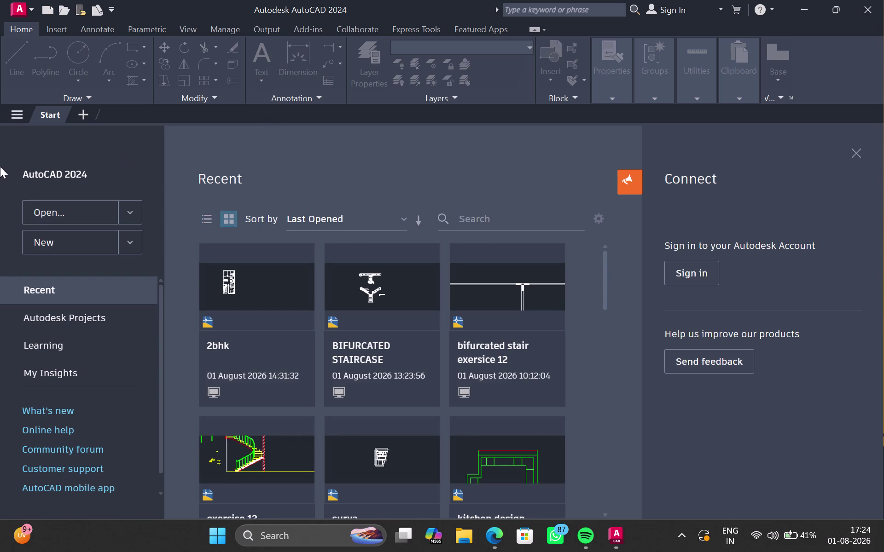
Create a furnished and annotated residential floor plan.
Create a new blank drawing, Drawing1, from the Start tab.
click(56, 115)
click(81, 112)
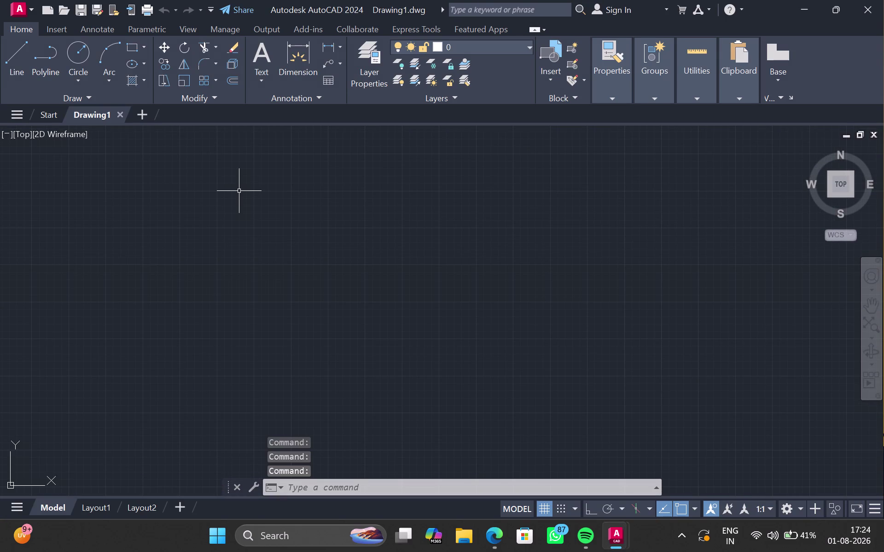
Set units (UN) to Engineering length, 0'-0.00" precision and Inches insertion scale.
text(un)
key(Return)
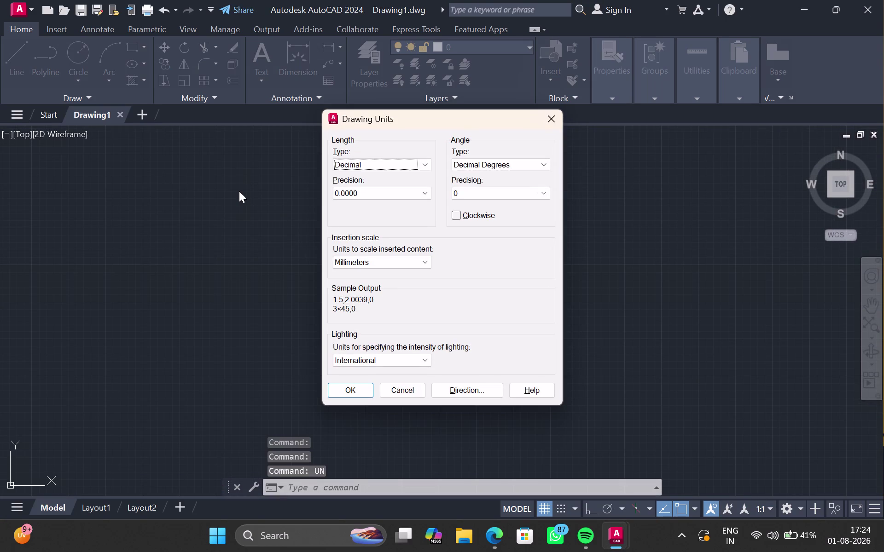
click(379, 169)
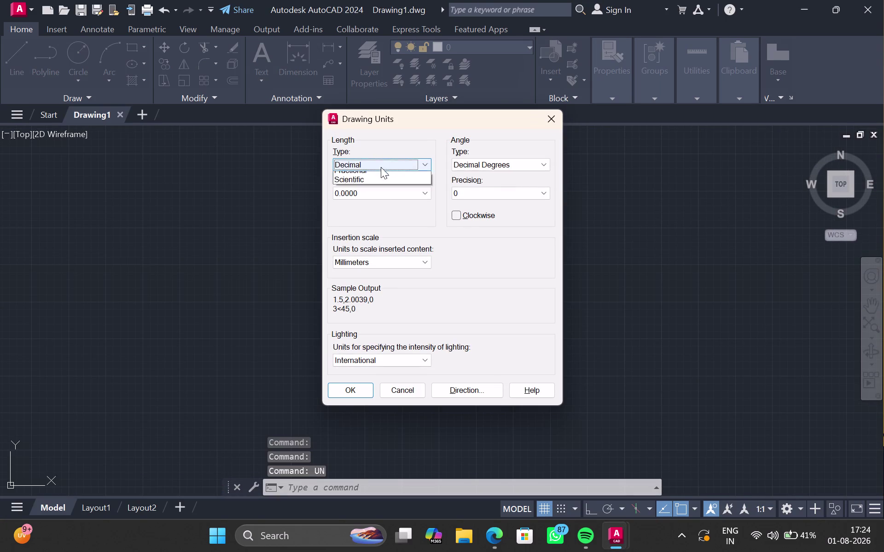
click(361, 194)
click(375, 192)
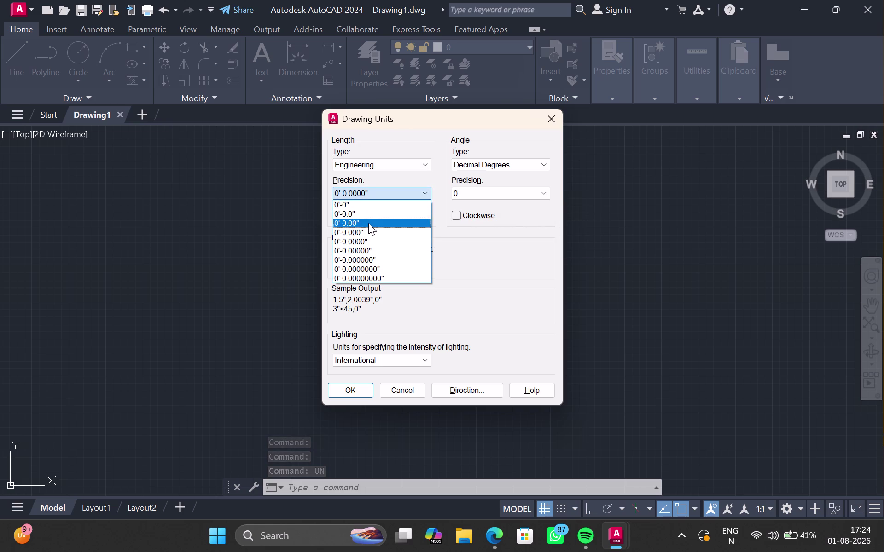
click(368, 223)
click(387, 259)
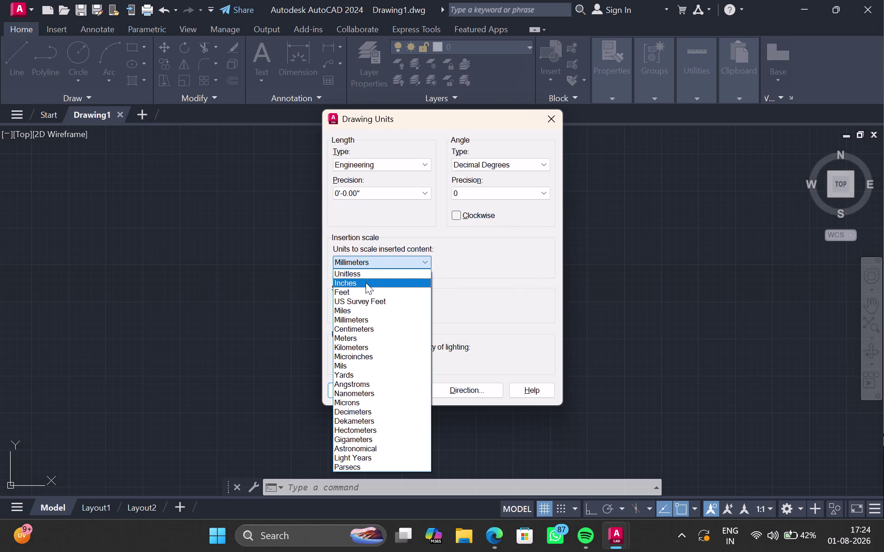
click(357, 284)
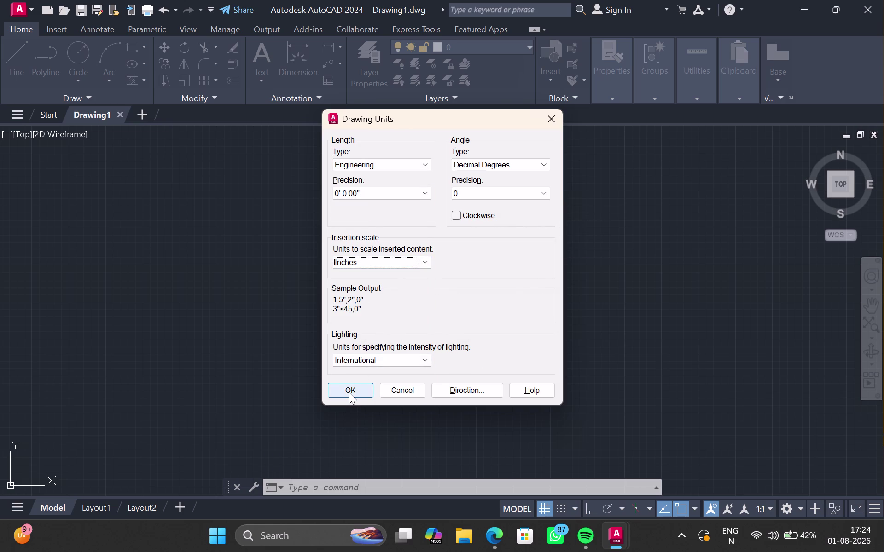
click(349, 393)
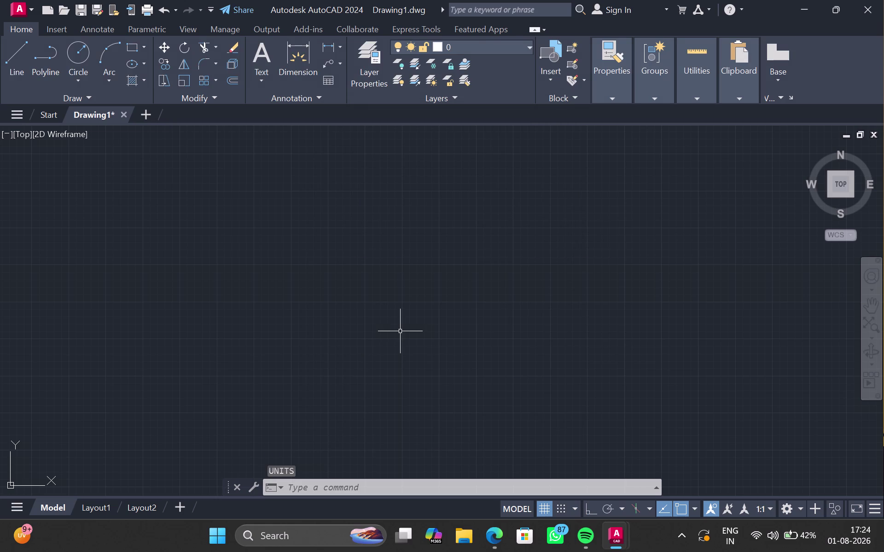
Give the ISO-25 style Engineering primary units with 0'-0.00" precision.
key(d)
key(Return)
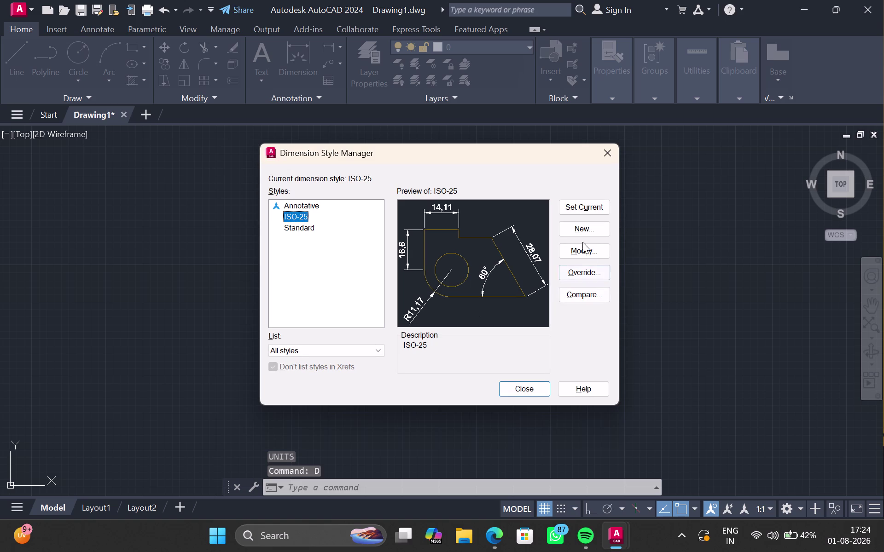
click(579, 253)
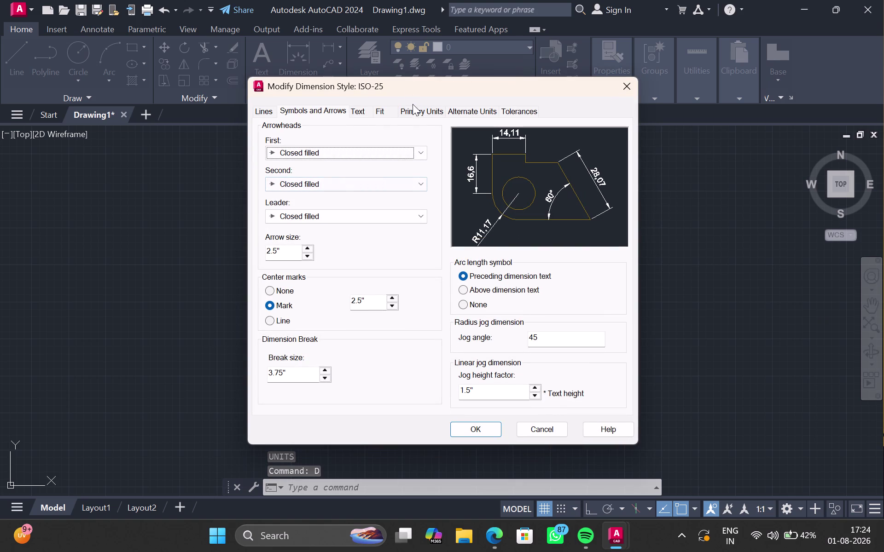
click(414, 109)
click(399, 138)
click(383, 168)
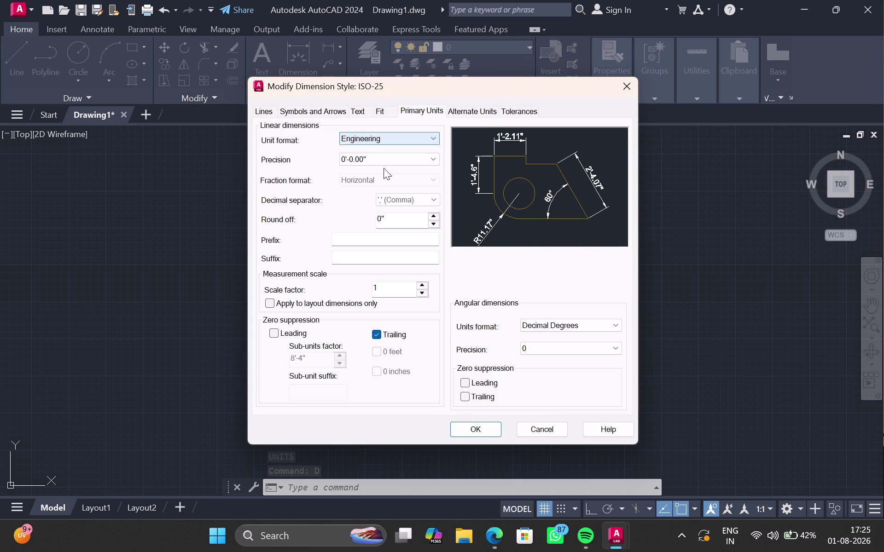
click(385, 155)
click(377, 186)
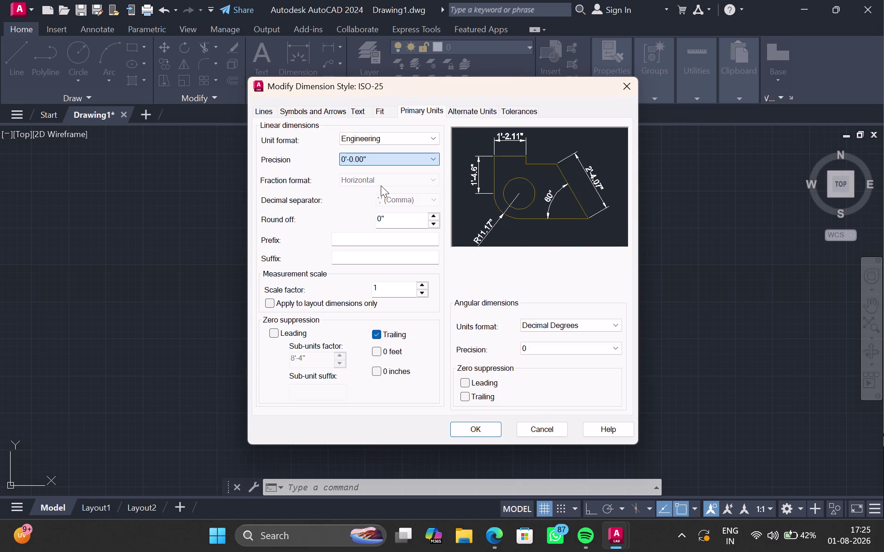
click(470, 429)
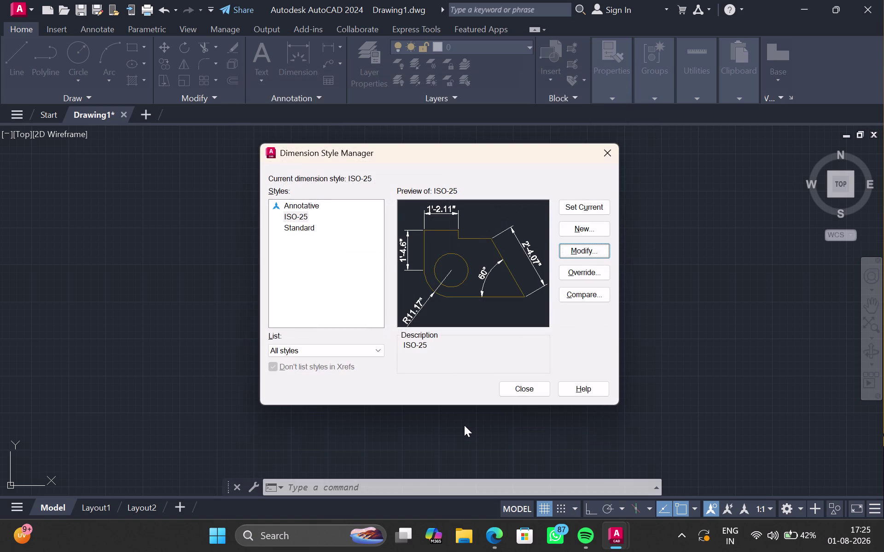
Discard the new copied style and close the Dimension Style Manager.
key(u)
key(n)
key(Return)
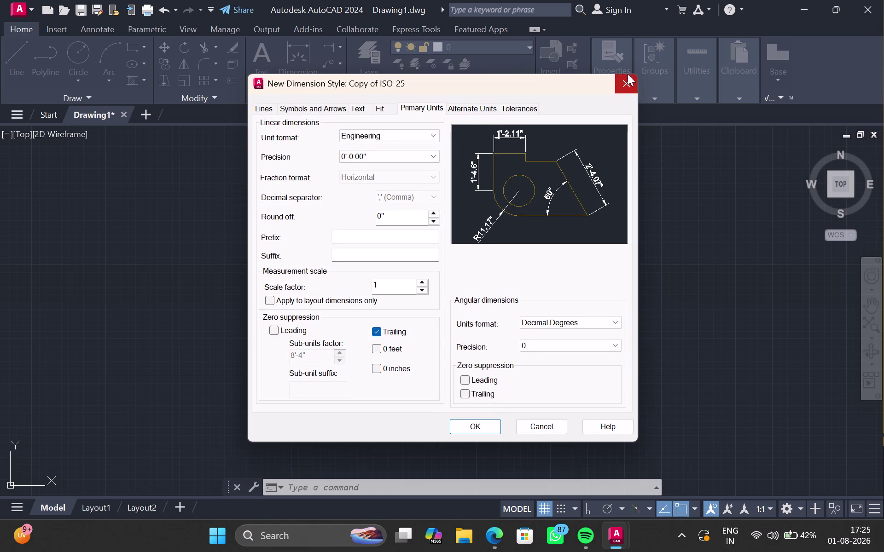
click(626, 82)
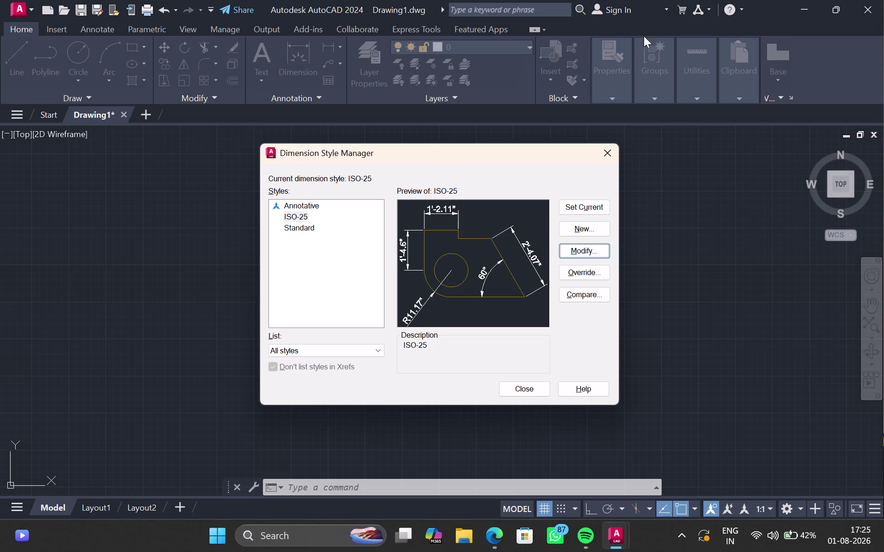
click(604, 156)
scroll(down, 3)
middle_drag(294, 275, 259, 217)
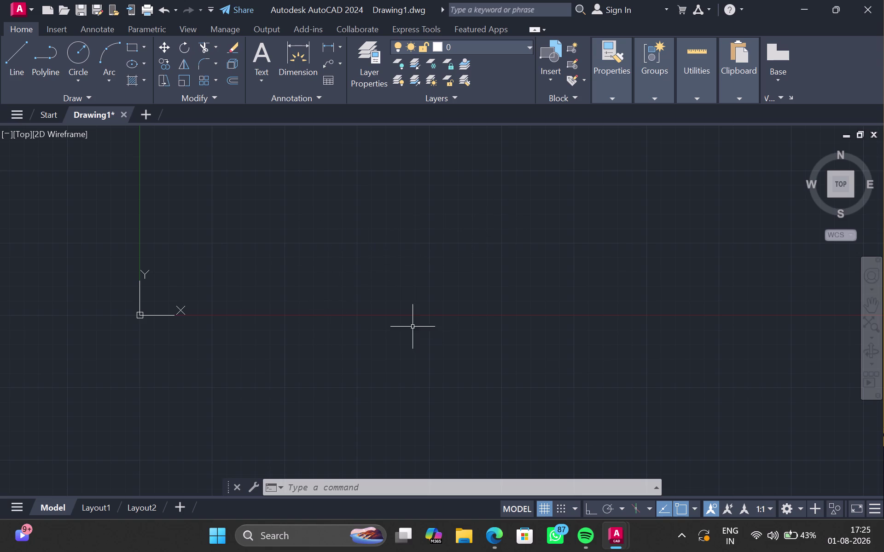
Start a vertical construction line through 0,0, then cancel it.
key(x)
key(l)
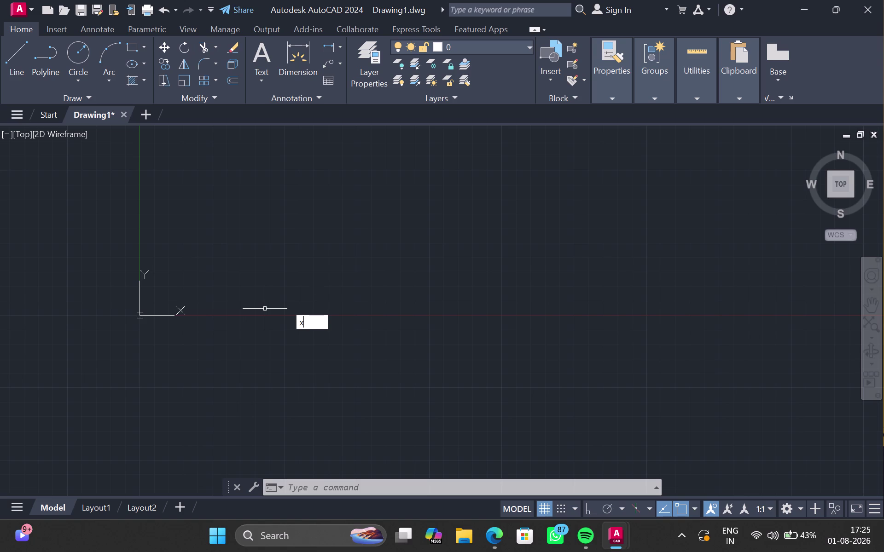
key(Return)
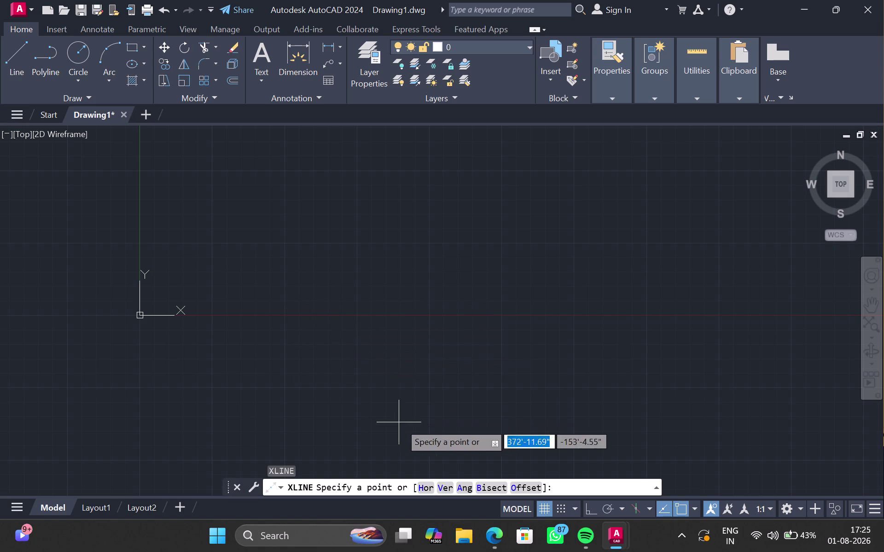
click(443, 487)
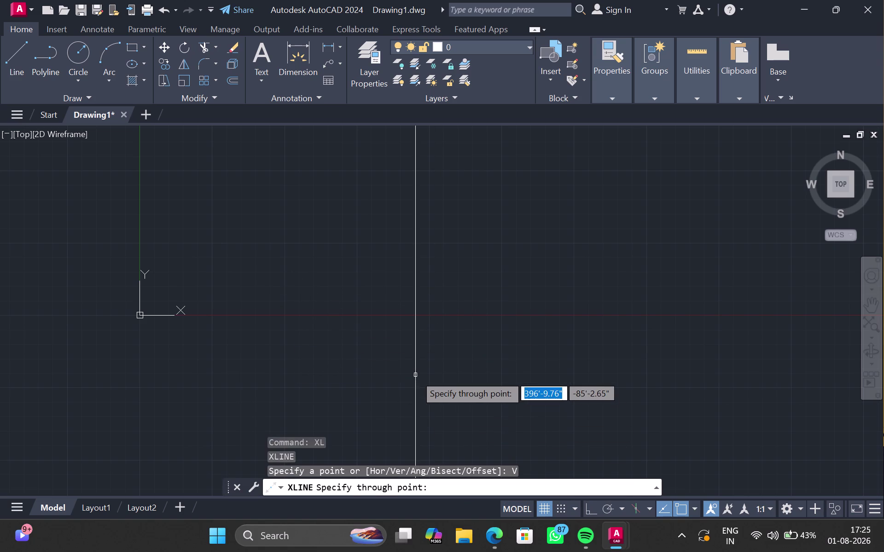
key(0)
key(comma)
key(0)
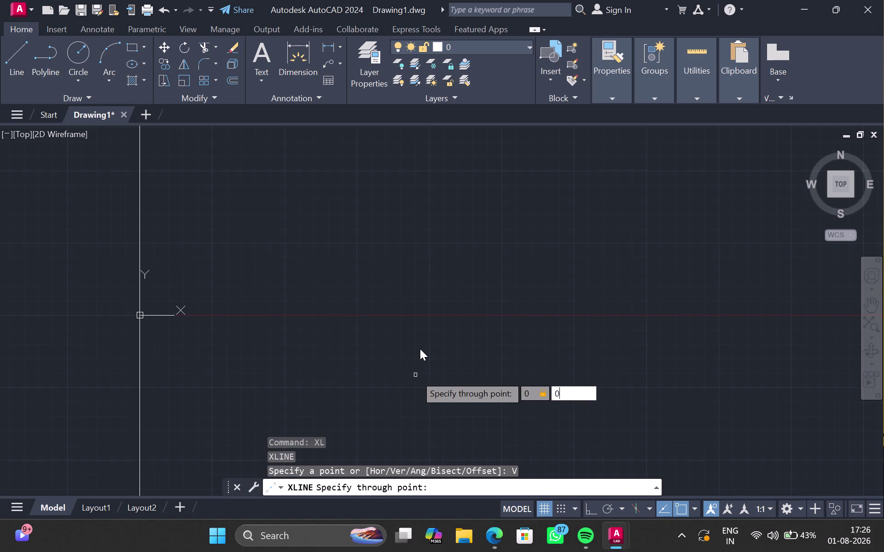
key(Escape)
Place a horizontal construction line through the origin (0,0).
text(x)
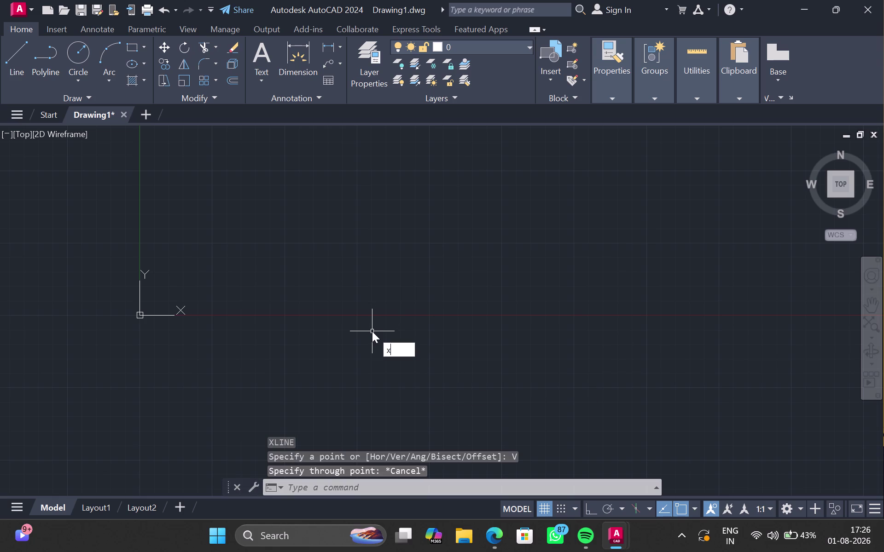
text(l)
key(Return)
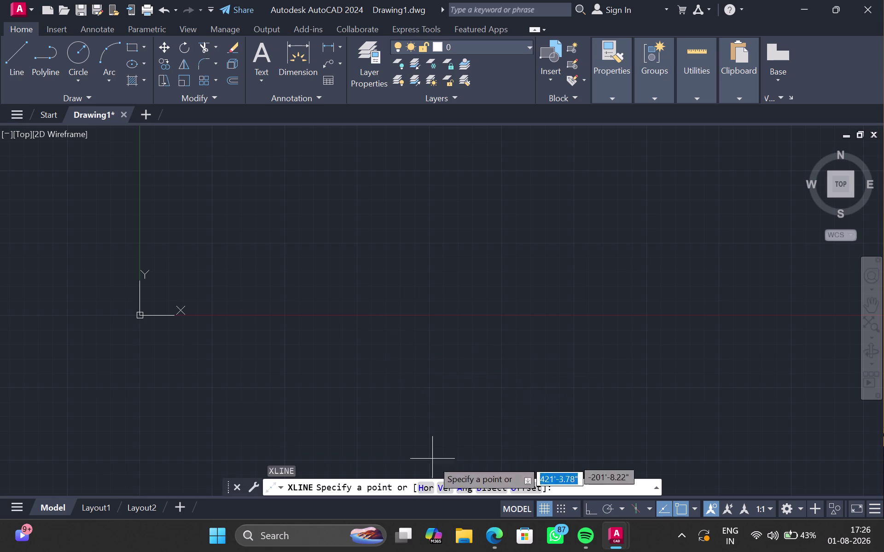
click(429, 485)
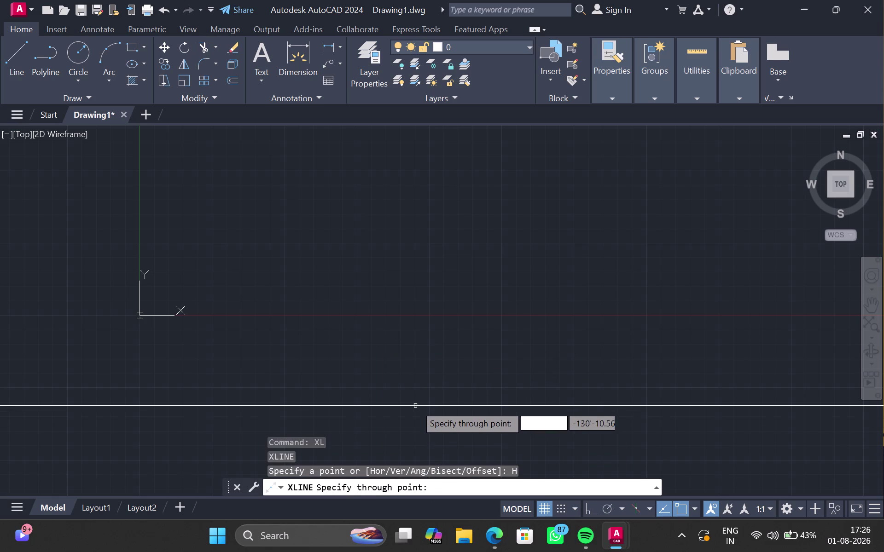
text(00,0)
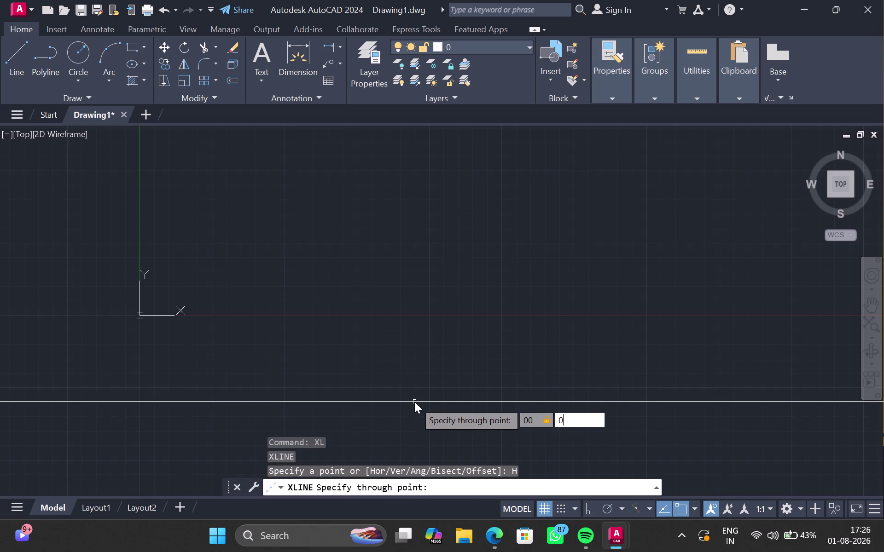
key(BackSpace)
key(BackSpace)
key(BackSpace)
key(BackSpace)
key(BackSpace)
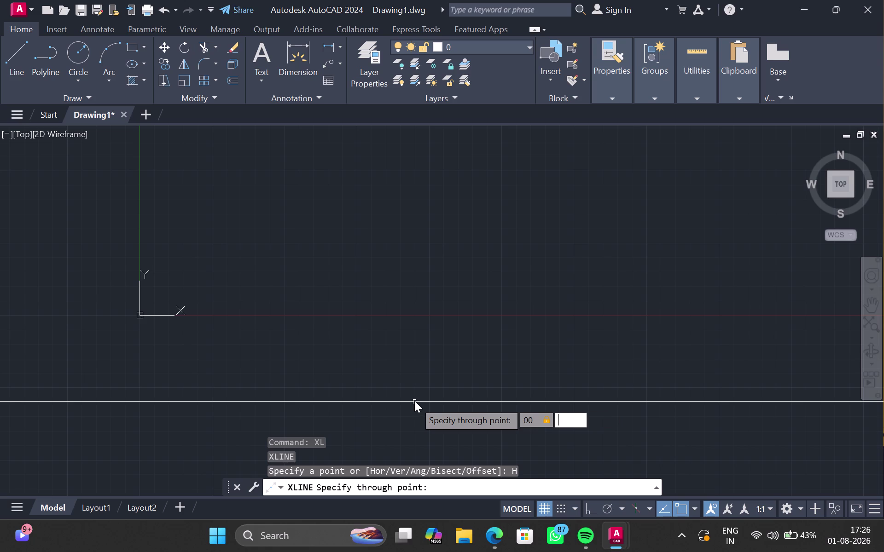
key(0)
key(Return)
key(Escape)
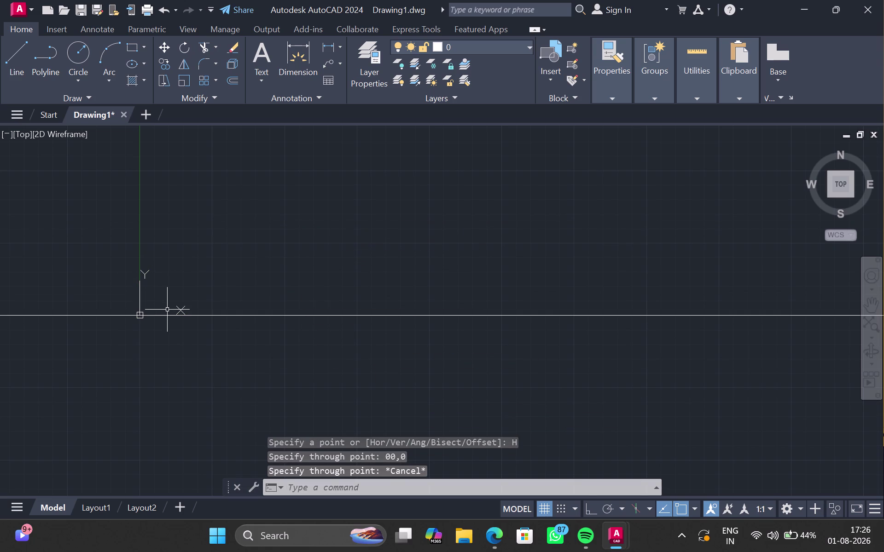
Place a vertical construction line through the origin and select it.
key(x)
key(l)
key(Return)
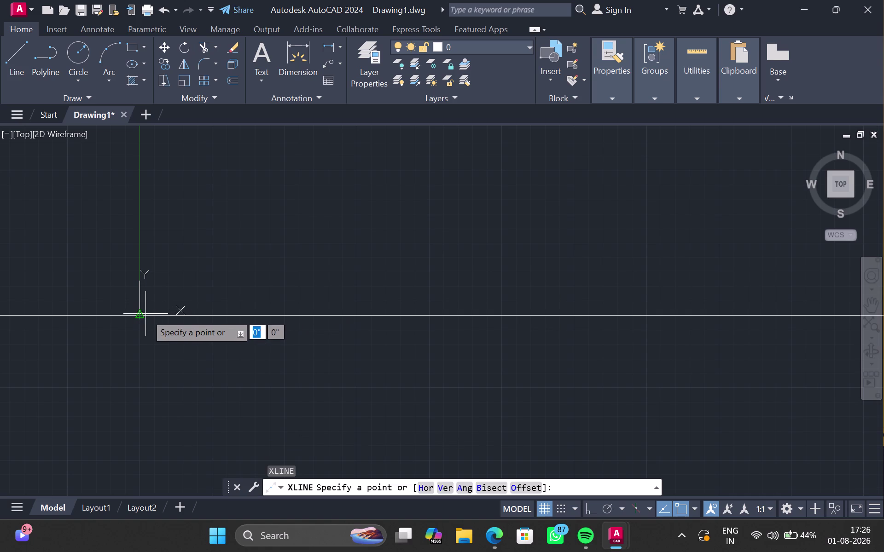
click(446, 486)
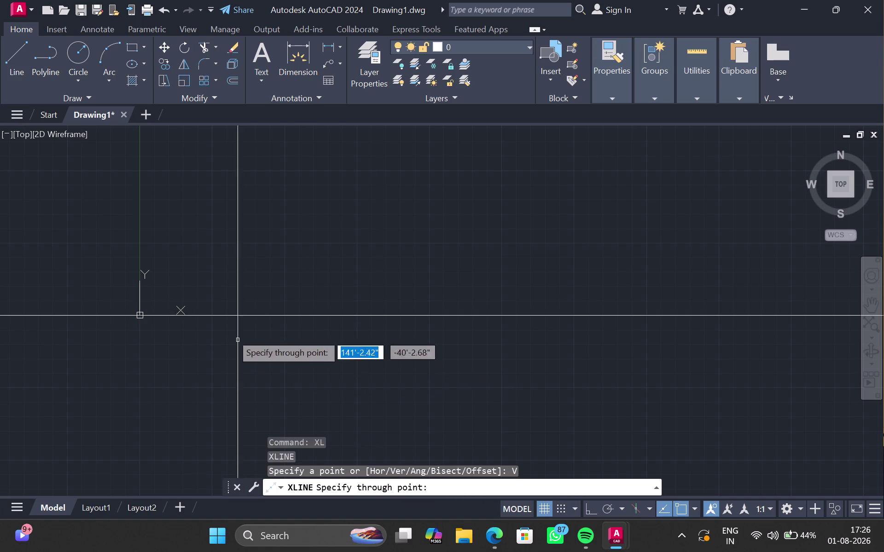
scroll(up, 3)
middle_drag(155, 282, 154, 291)
click(115, 376)
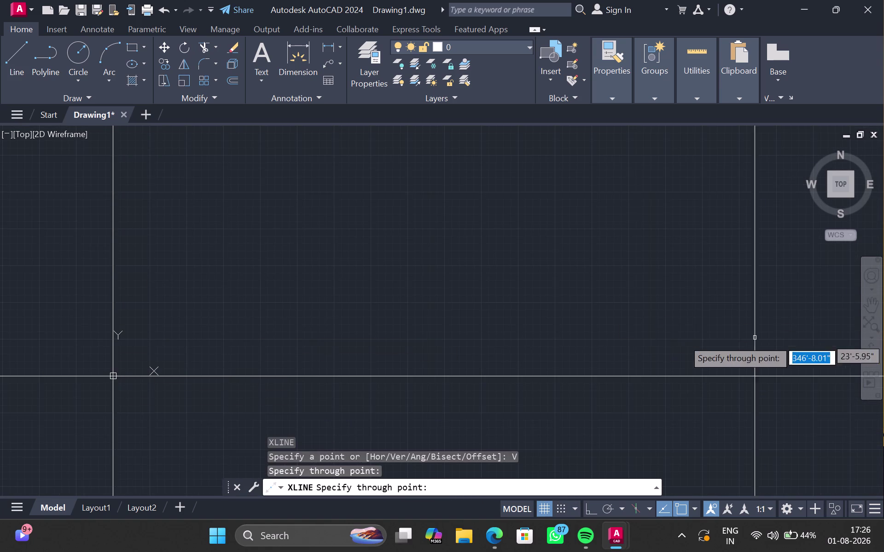
scroll(down, 3)
middle_drag(783, 353, 586, 331)
key(Escape)
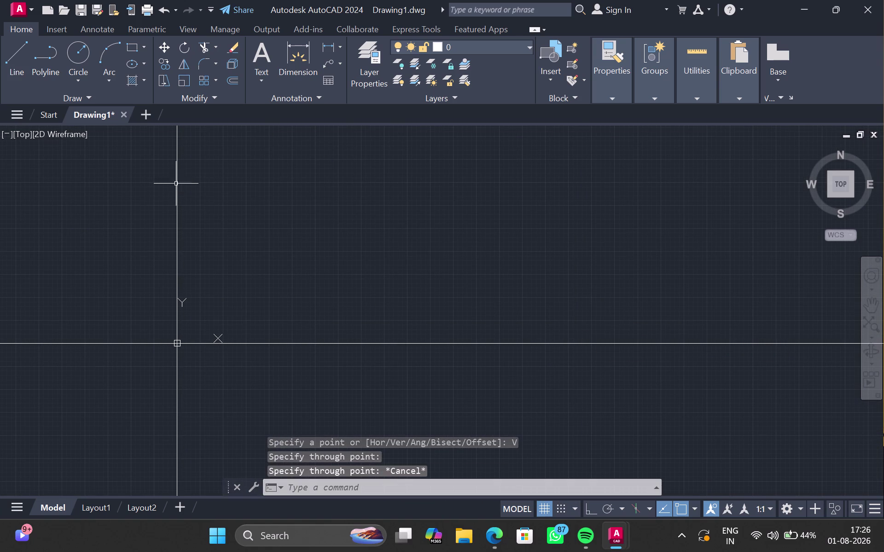
click(176, 191)
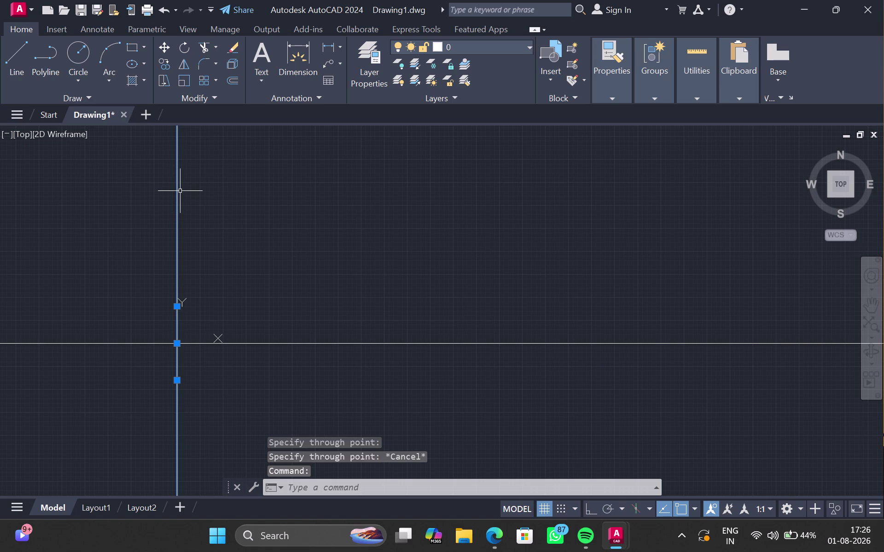
Offset the vertical construction line 58'-9" to the right.
key(o)
key(Return)
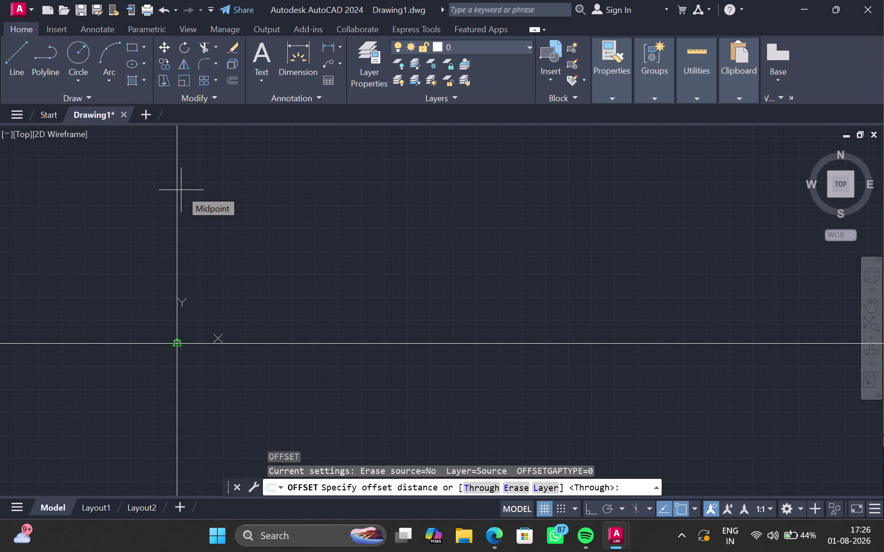
text(58')
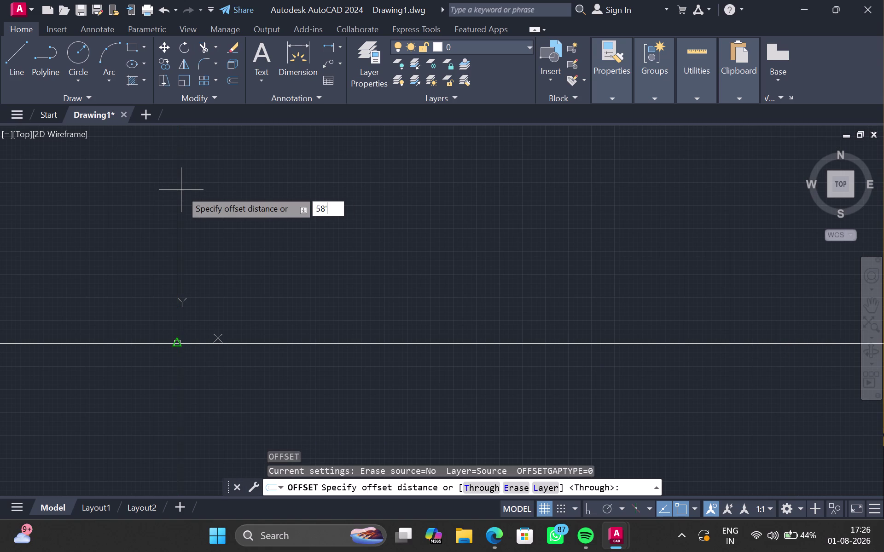
text(9)
text(")
key(Return)
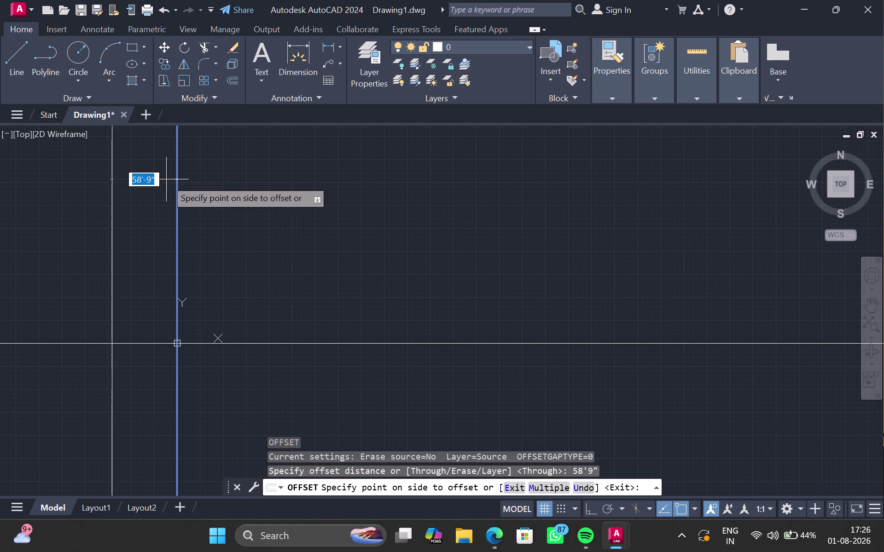
click(704, 280)
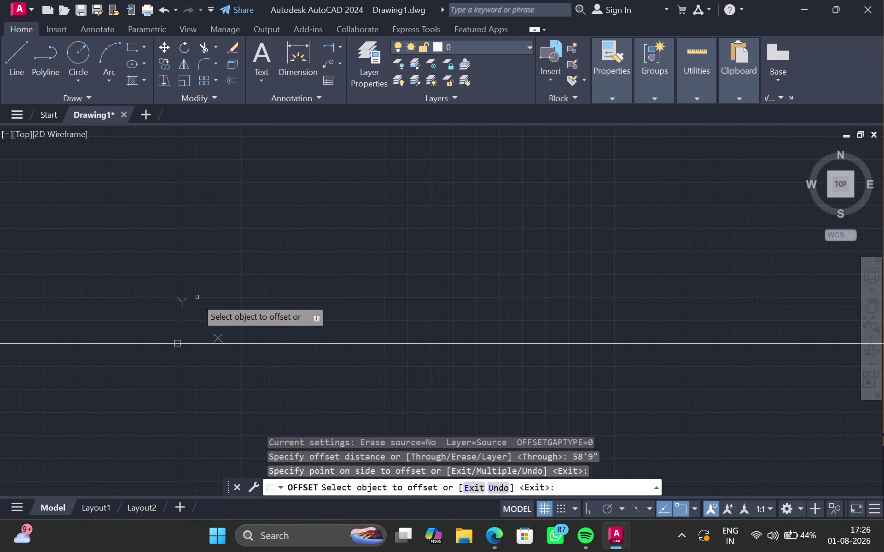
Bring both vertical lines into view, finish offsetting, and begin a linear dimension.
scroll(up, 3)
middle_drag(203, 350, 237, 272)
scroll(up, 3)
scroll(up, 3)
middle_drag(264, 318, 264, 313)
middle_click(261, 311)
scroll(up, 3)
middle_drag(261, 316, 398, 237)
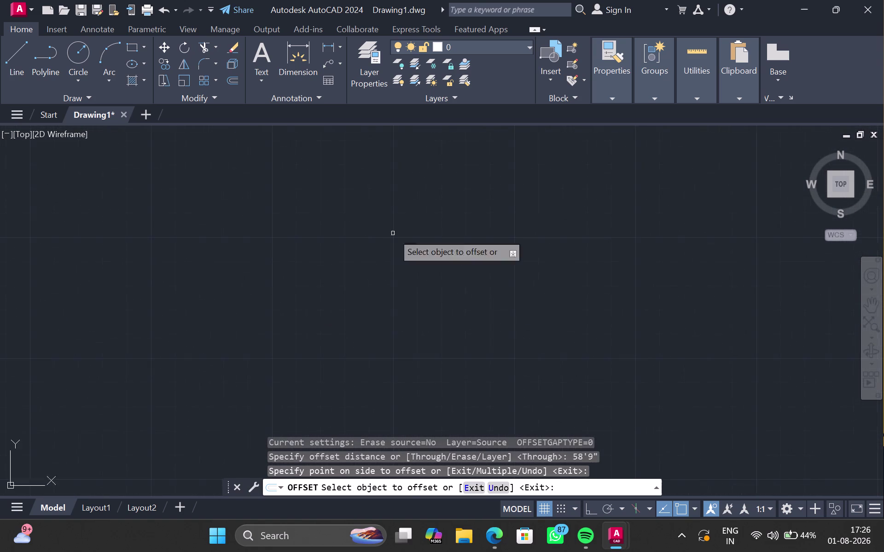
scroll(down, 3)
middle_drag(308, 309, 312, 291)
scroll(up, 3)
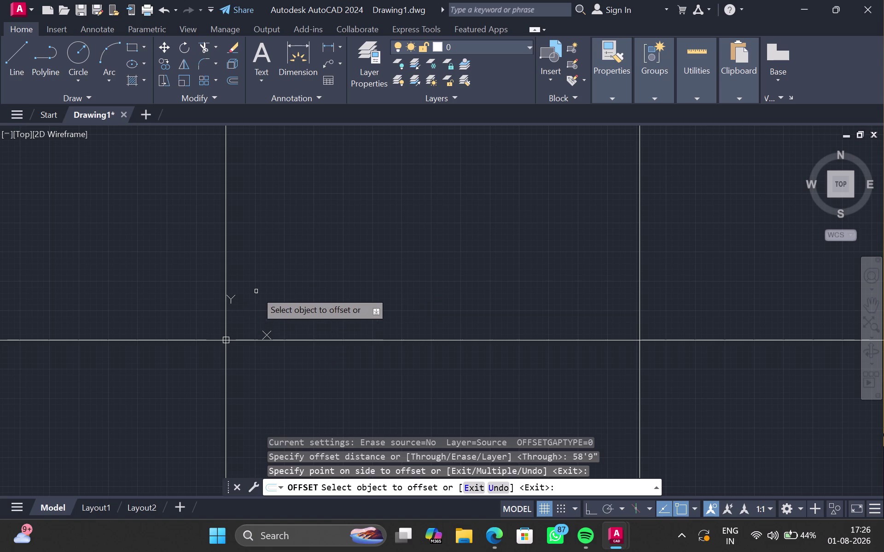
key(Escape)
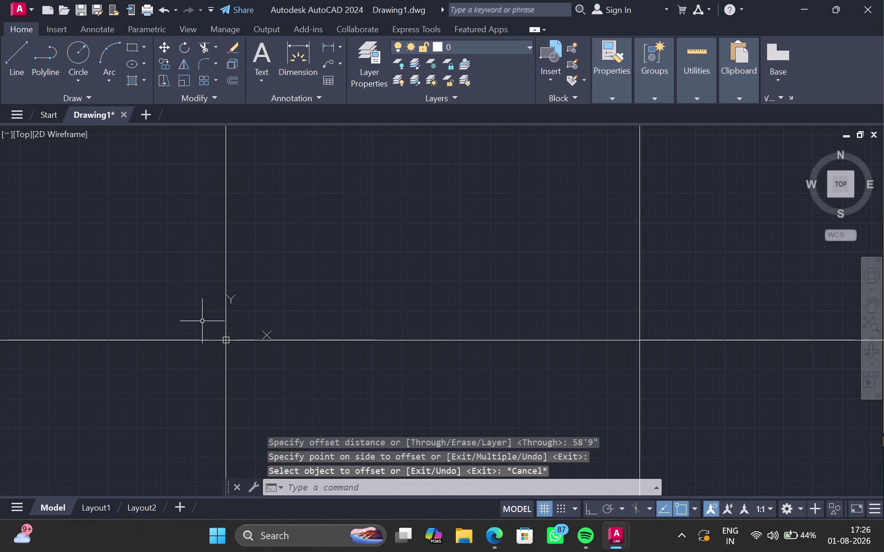
click(327, 46)
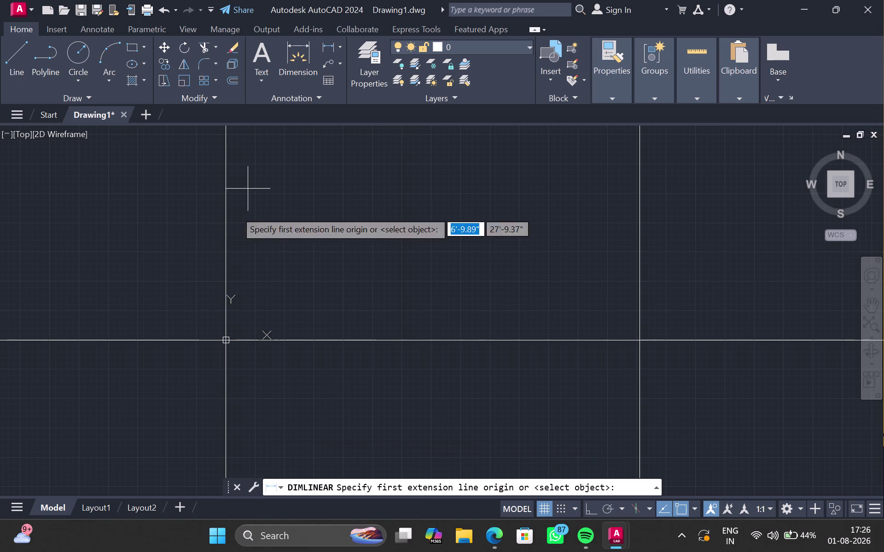
drag(224, 339, 250, 348)
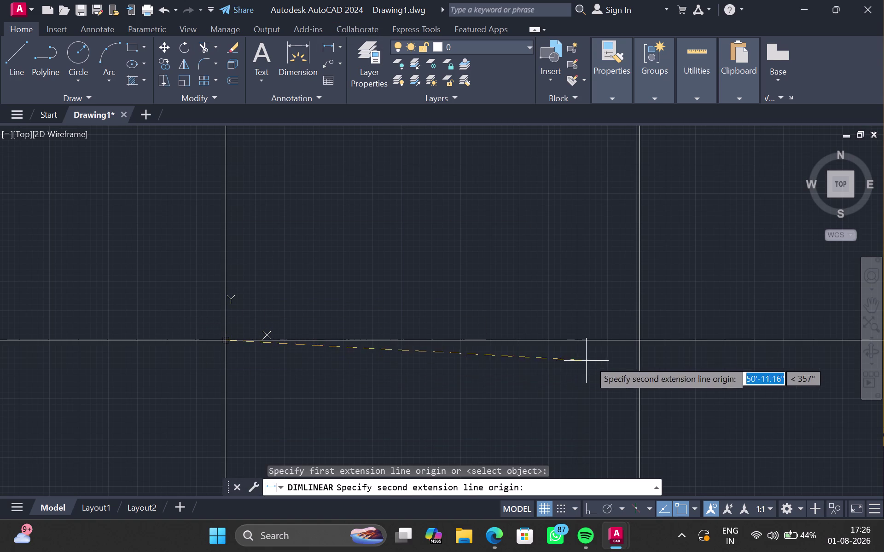
click(638, 340)
scroll(up, 3)
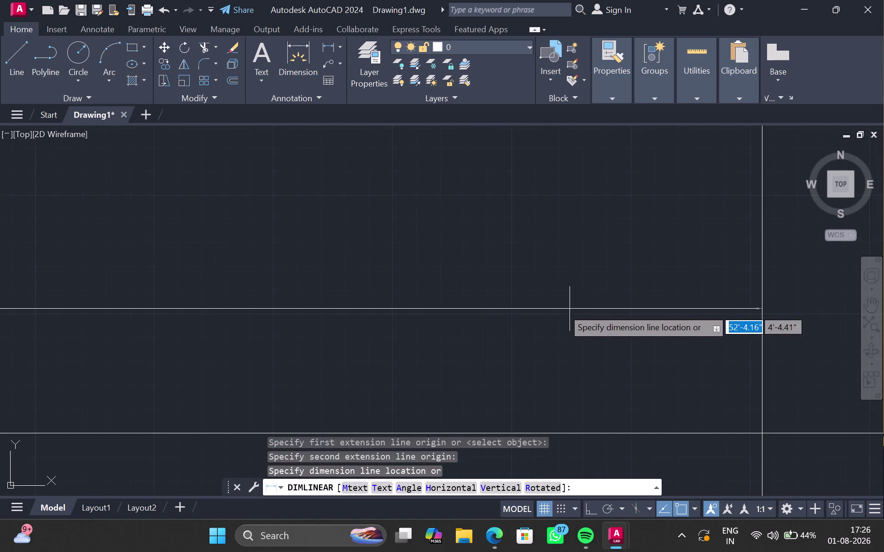
middle_drag(449, 323, 462, 325)
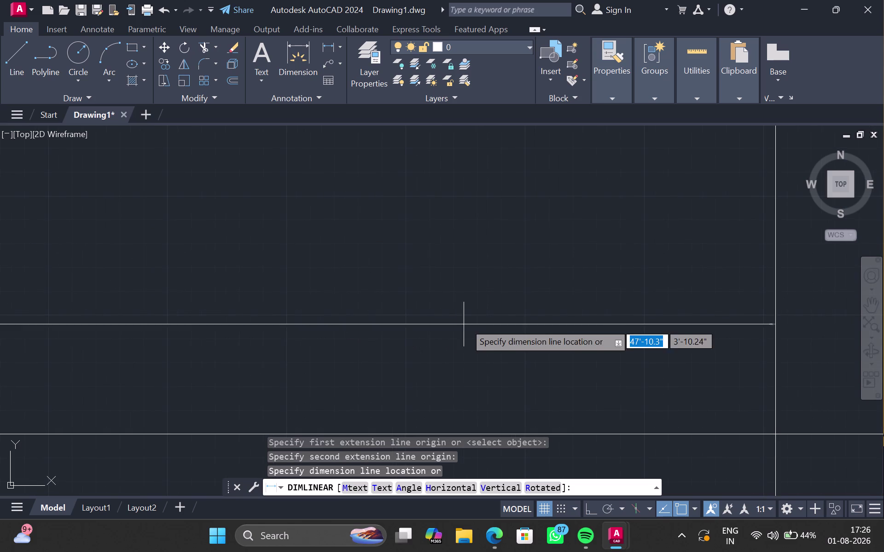
click(460, 319)
middle_drag(149, 274, 487, 341)
scroll(up, 3)
middle_drag(299, 382, 278, 279)
click(297, 287)
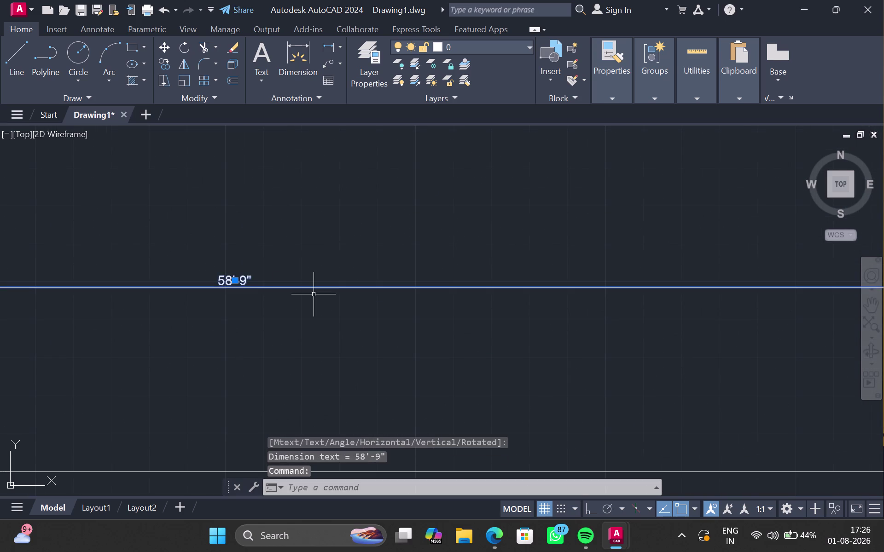
key(Delete)
scroll(up, 3)
Fence-trim the excess construction line ends to leave a three-sided outline.
scroll(down, 3)
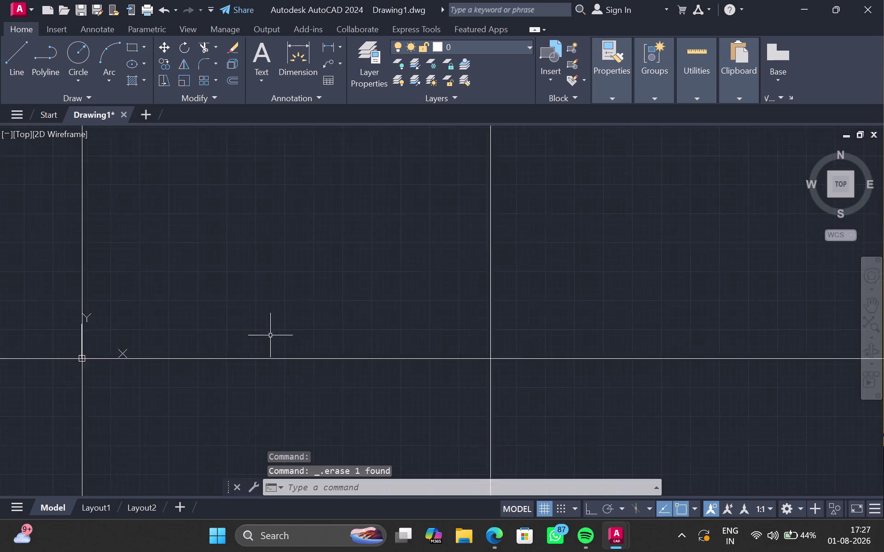
middle_drag(264, 334, 350, 345)
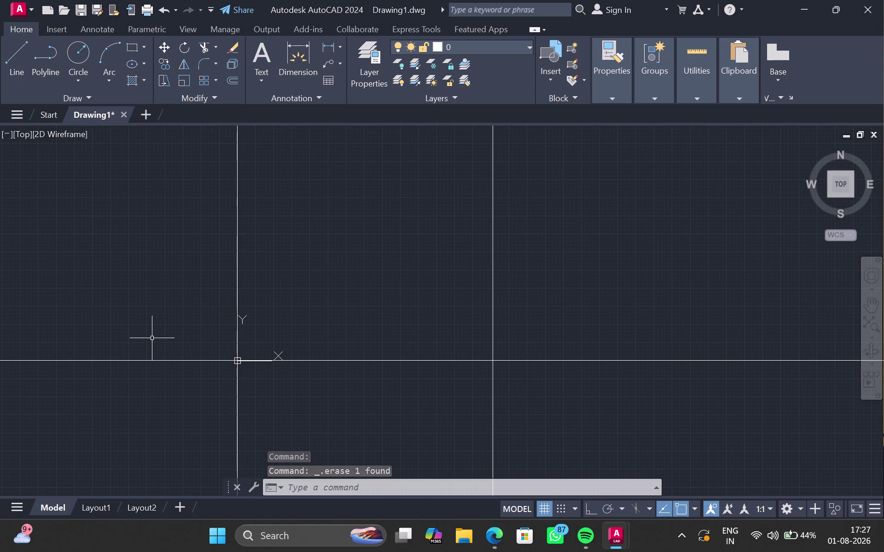
text(tr)
key(BackSpace)
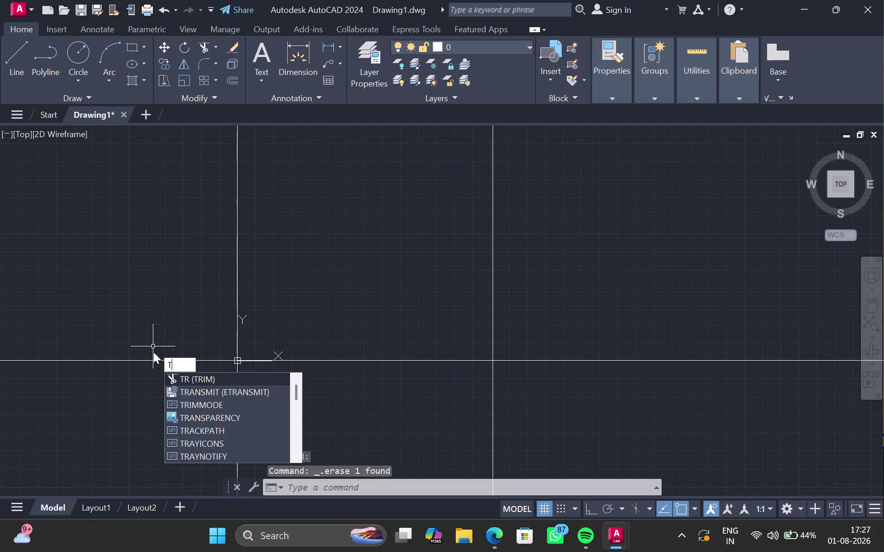
click(195, 390)
drag(185, 336, 759, 342)
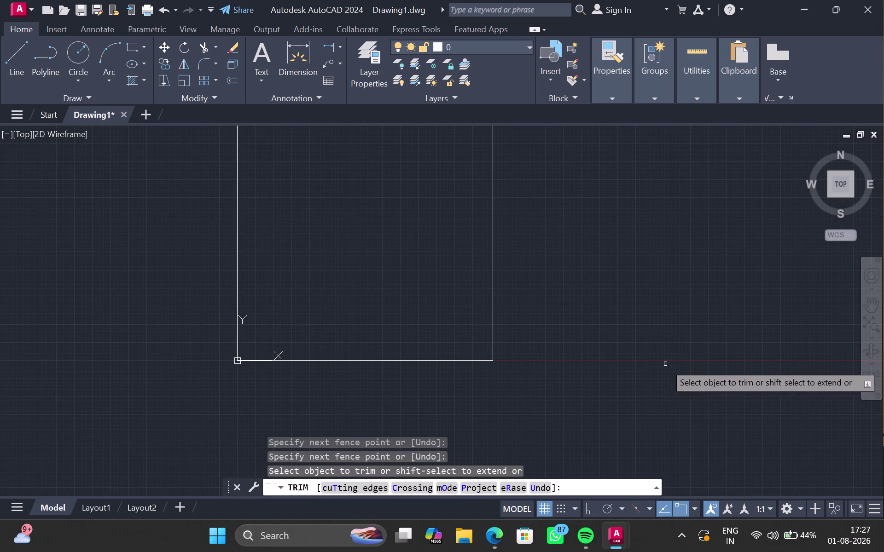
key(Escape)
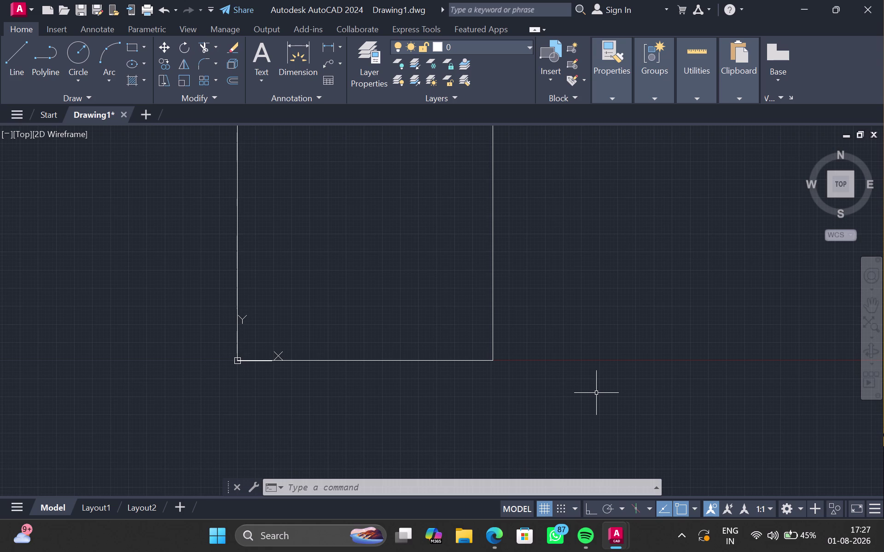
Select a line and restart the Offset command.
click(237, 282)
key(o)
key(Return)
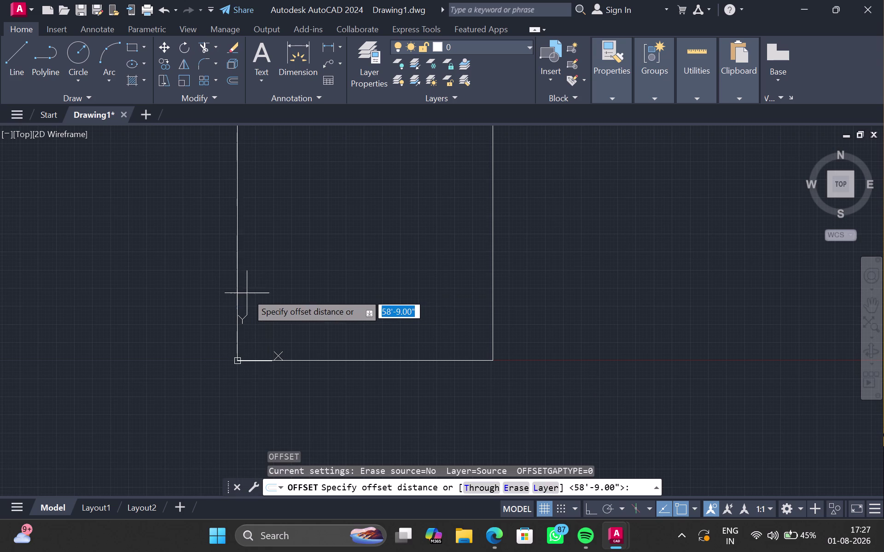
Set a 9" offset distance and double the outline's left side.
scroll(up, 3)
scroll(up, 3)
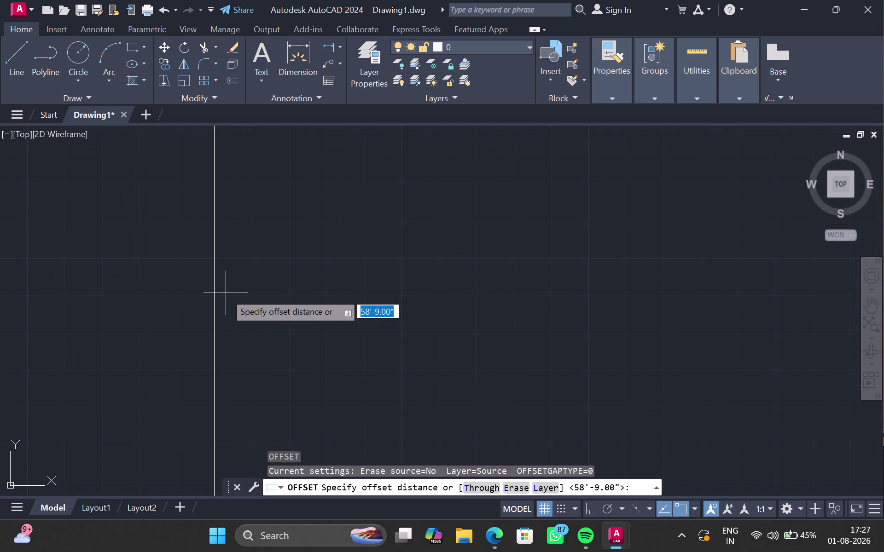
key(9)
key(shift+quotedbl)
key(Return)
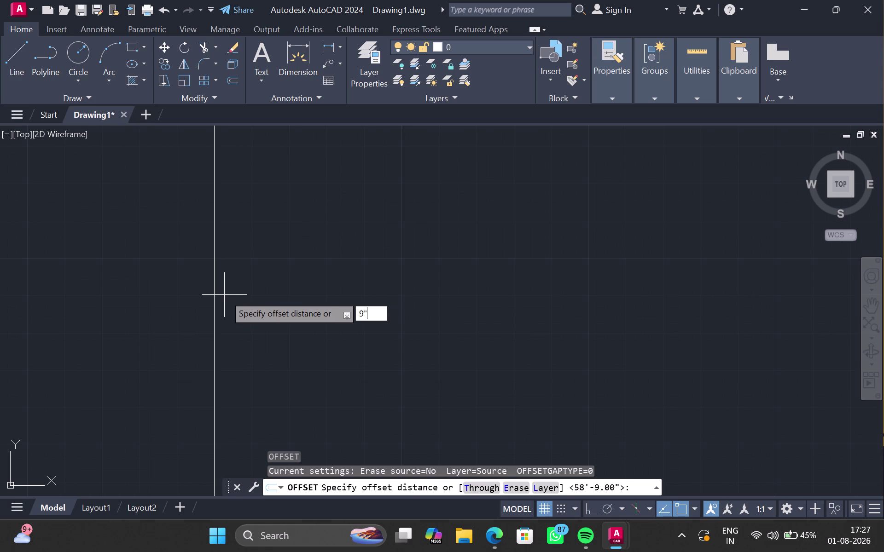
drag(252, 290, 267, 287)
Offset the outline's right side 9" inward.
scroll(down, 3)
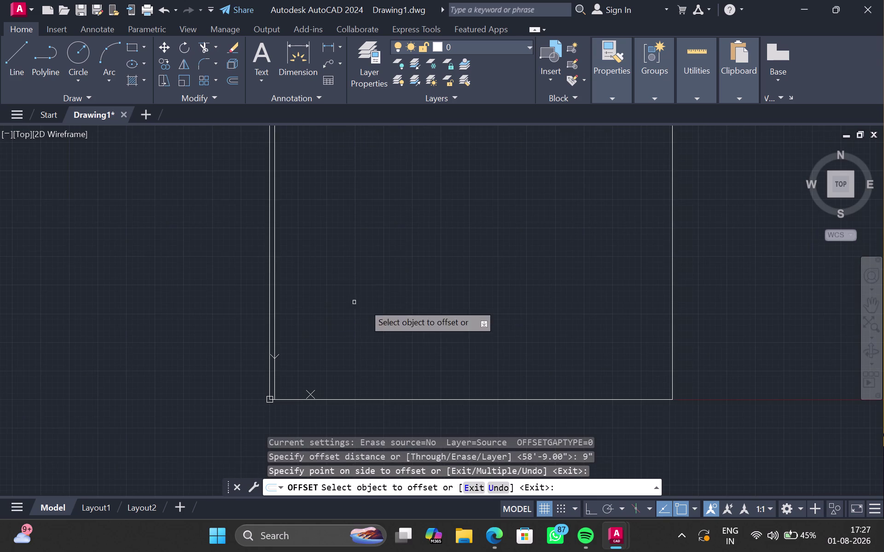
middle_drag(451, 306, 431, 306)
middle_drag(414, 306, 346, 296)
middle_drag(341, 296, 329, 284)
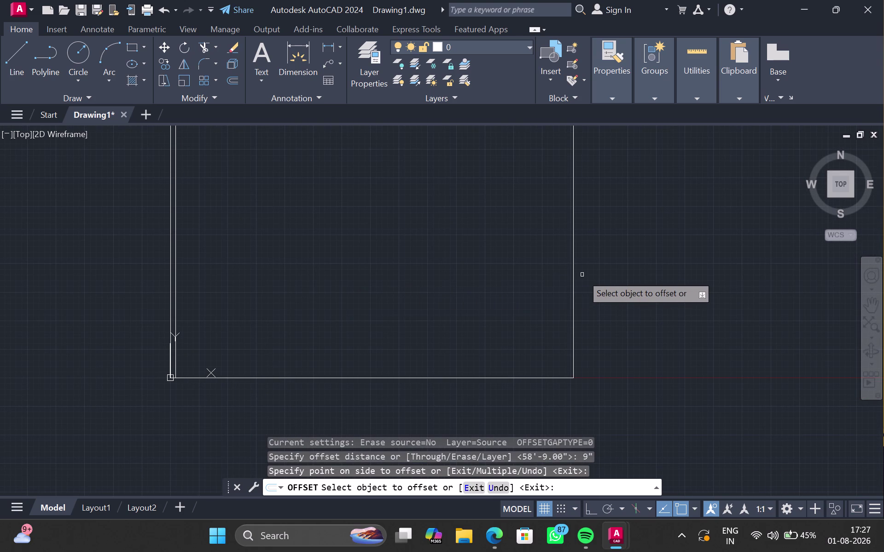
click(572, 278)
click(543, 279)
Offset the outline's bottom edge 9" inward.
scroll(down, 3)
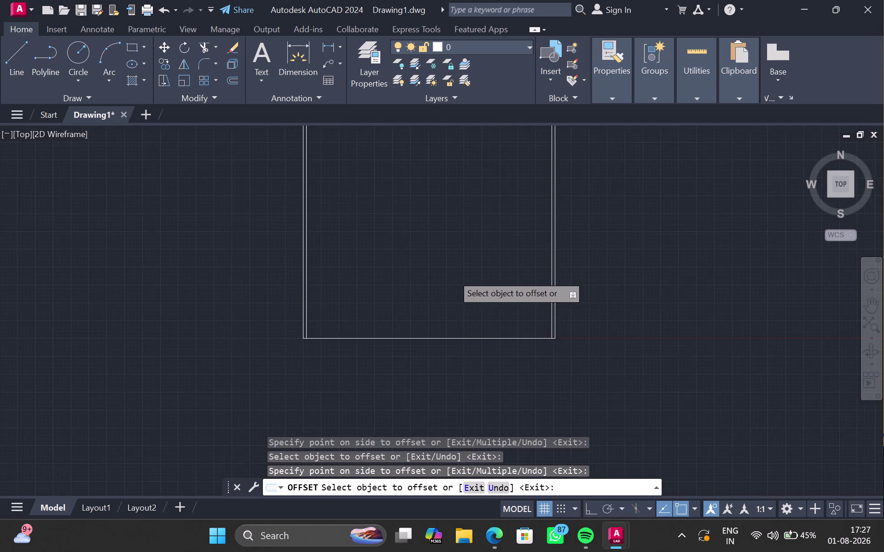
middle_drag(446, 275, 423, 352)
scroll(up, 3)
scroll(down, 3)
scroll(up, 3)
middle_drag(399, 300, 397, 293)
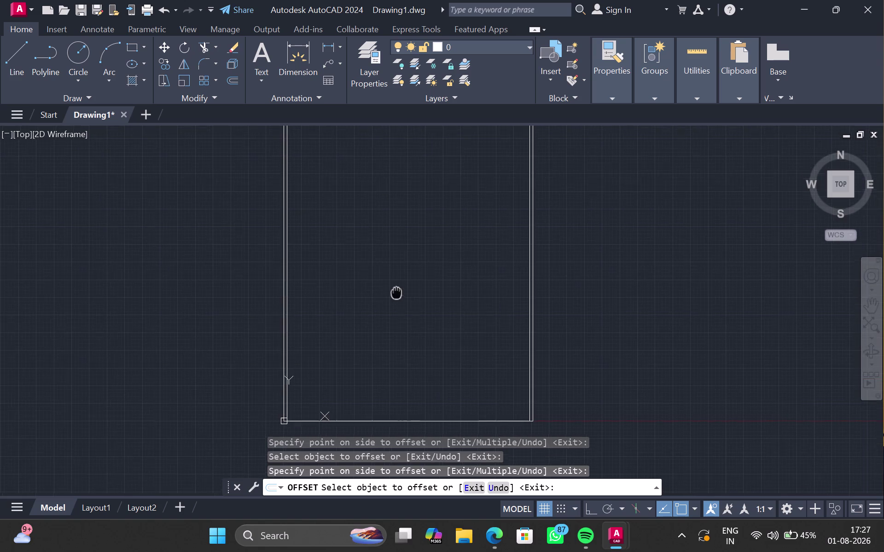
middle_drag(356, 327, 357, 281)
scroll(up, 3)
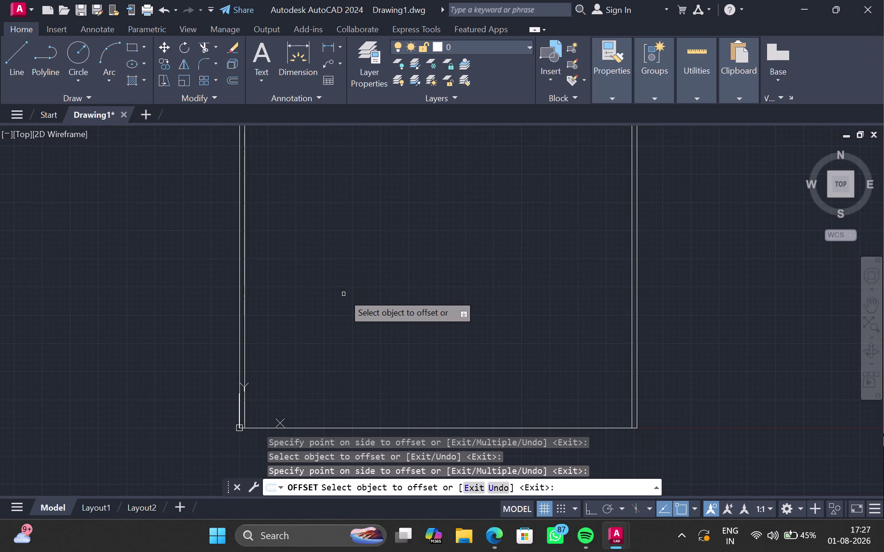
scroll(up, 3)
scroll(down, 3)
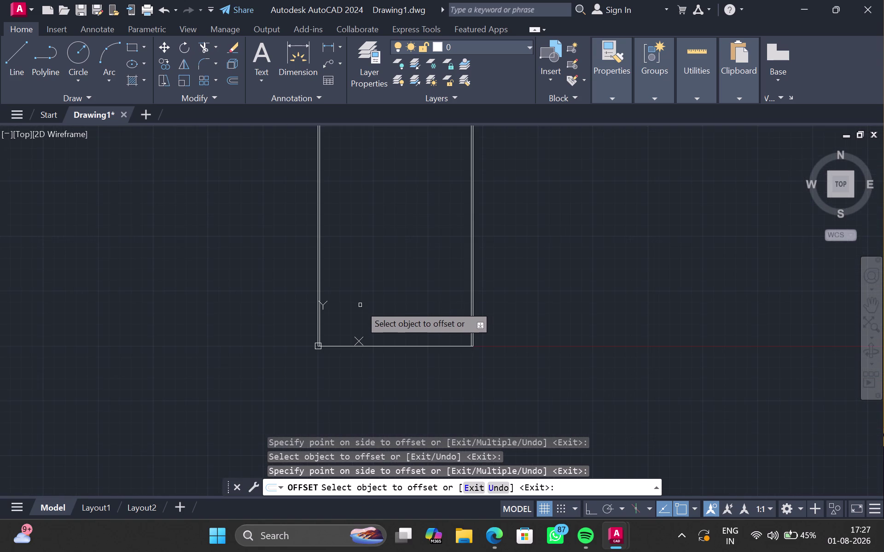
scroll(up, 3)
middle_click(360, 305)
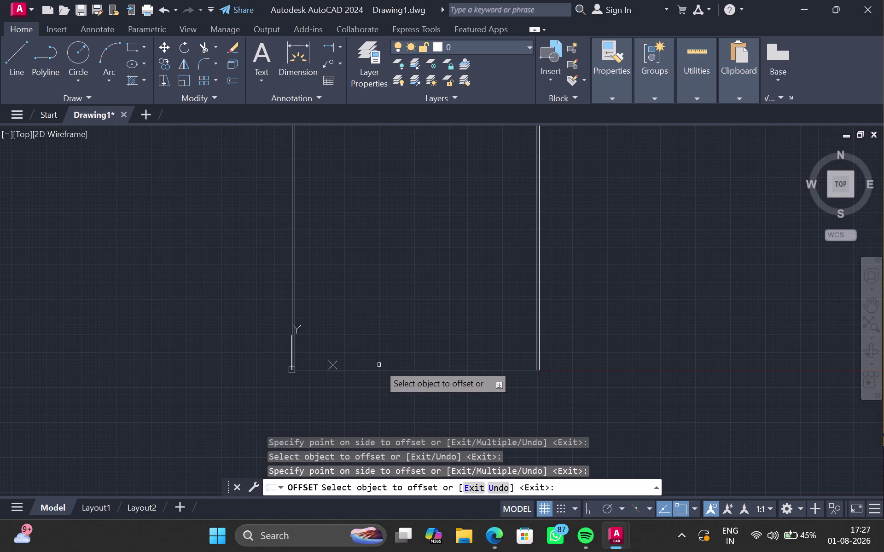
click(380, 368)
click(378, 354)
Check the doubled bottom edge and end the Offset command.
scroll(down, 3)
middle_drag(408, 326, 395, 344)
scroll(up, 3)
middle_click(393, 336)
scroll(up, 3)
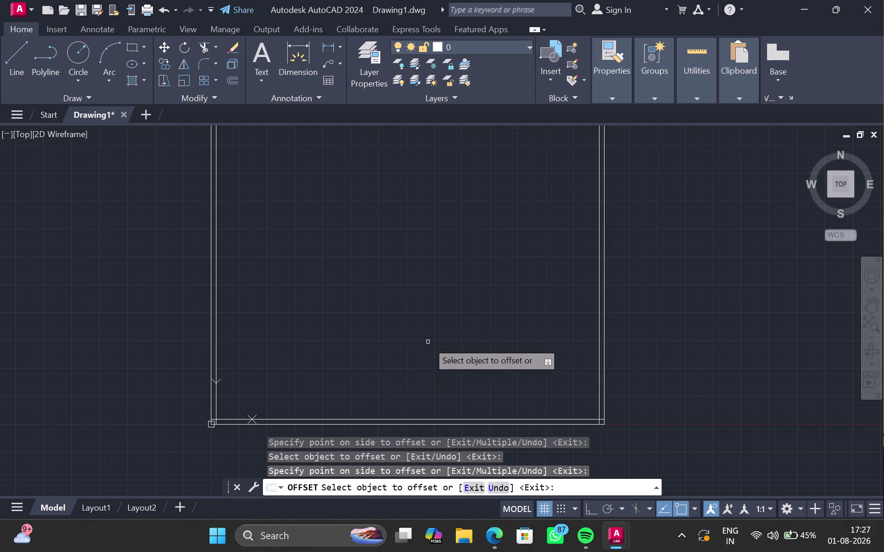
key(Escape)
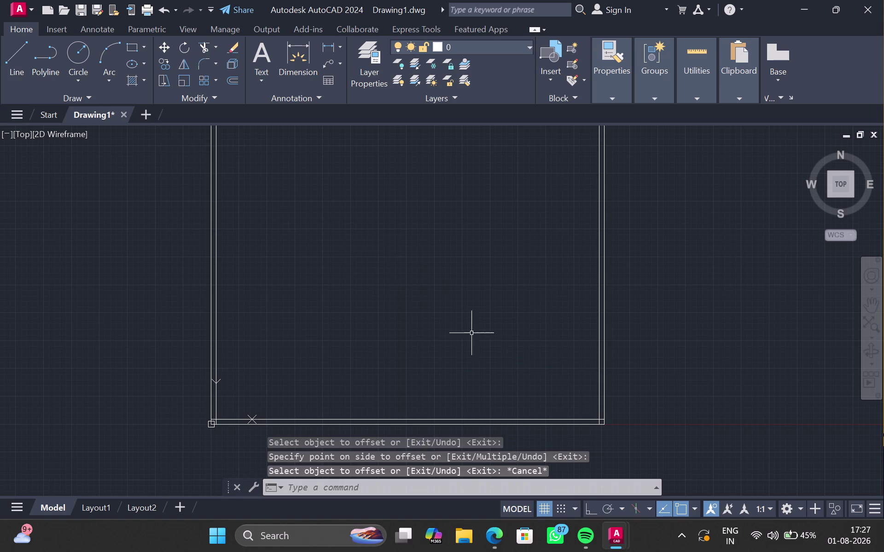
Attempt to trim at the bottom-right corner, then clear the accidental line selection.
middle_click(504, 358)
scroll(up, 3)
middle_drag(511, 363, 452, 154)
text(t)
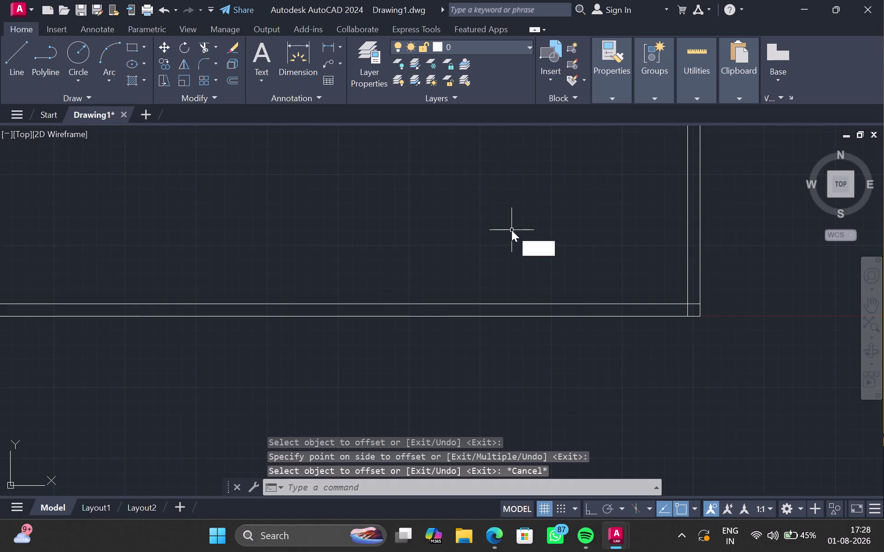
text(rt)
key(Return)
middle_drag(679, 347, 662, 376)
scroll(up, 3)
drag(688, 300, 679, 319)
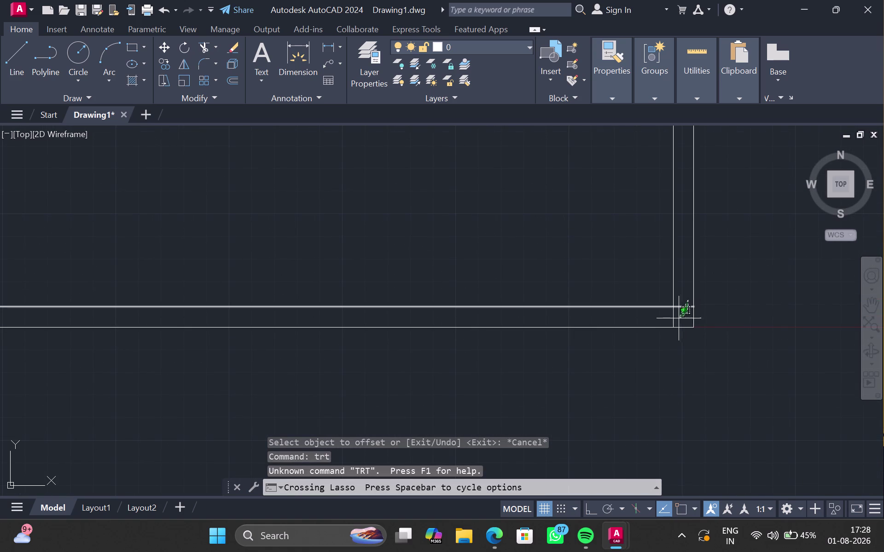
drag(679, 319, 664, 321)
scroll(down, 3)
key(Escape)
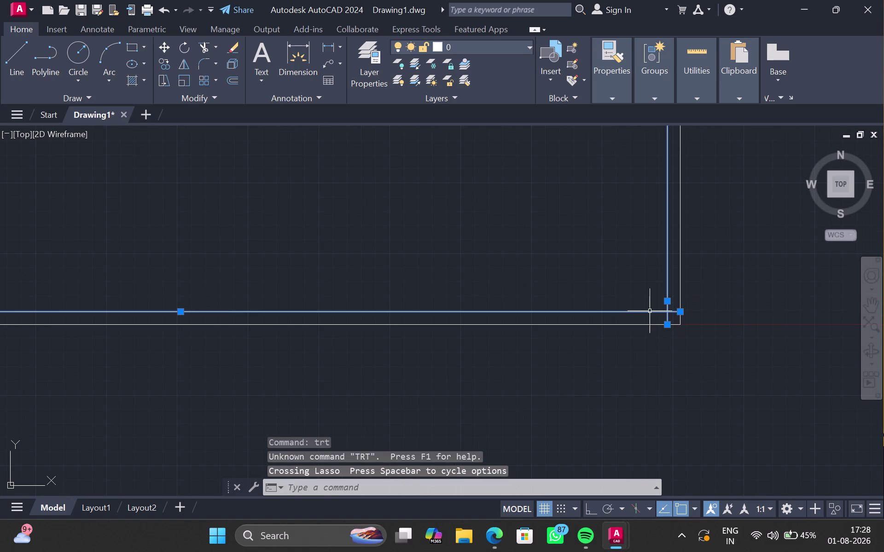
key(Escape)
Trim the overlapping line ends at the bottom-right corner with TR.
text(tr)
key(Return)
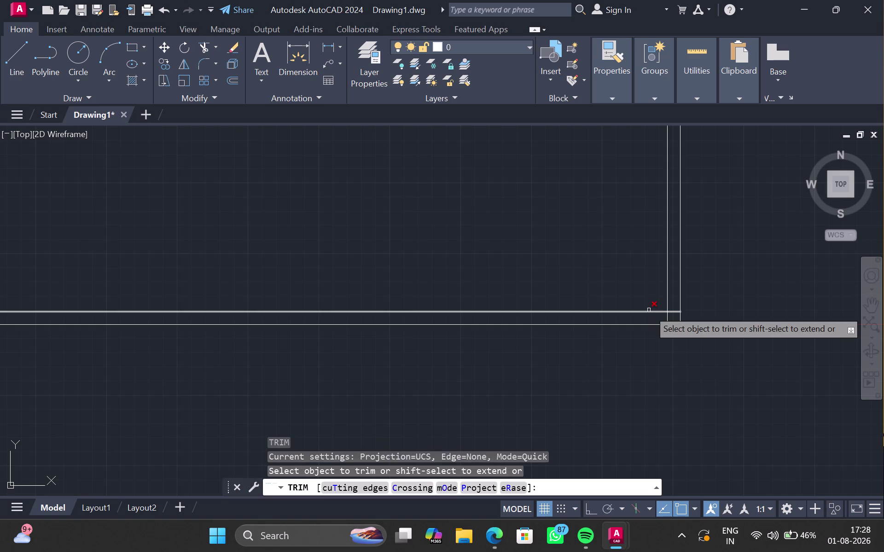
drag(677, 305, 660, 321)
scroll(down, 3)
Trim the overlapping ends at the bottom-left corner and finish trimming.
middle_drag(487, 358, 691, 315)
scroll(up, 3)
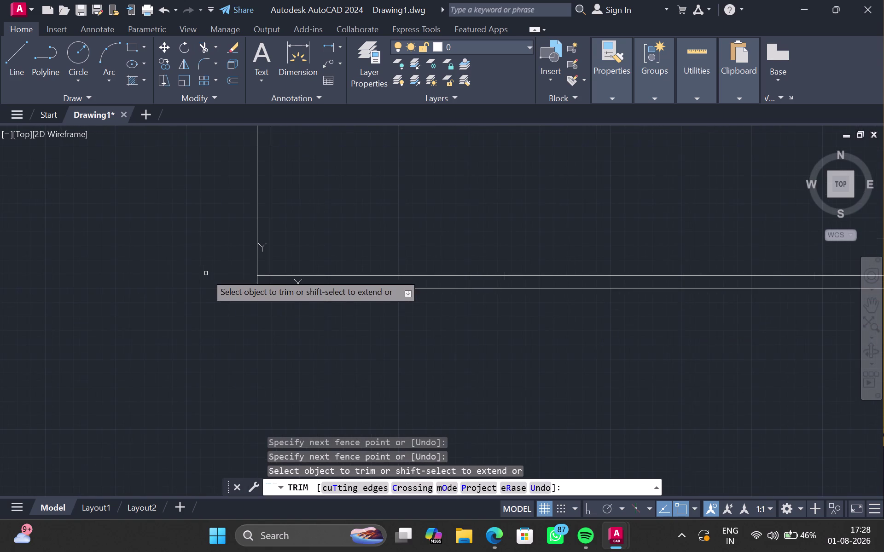
scroll(up, 3)
middle_drag(224, 292, 213, 311)
drag(305, 263, 311, 272)
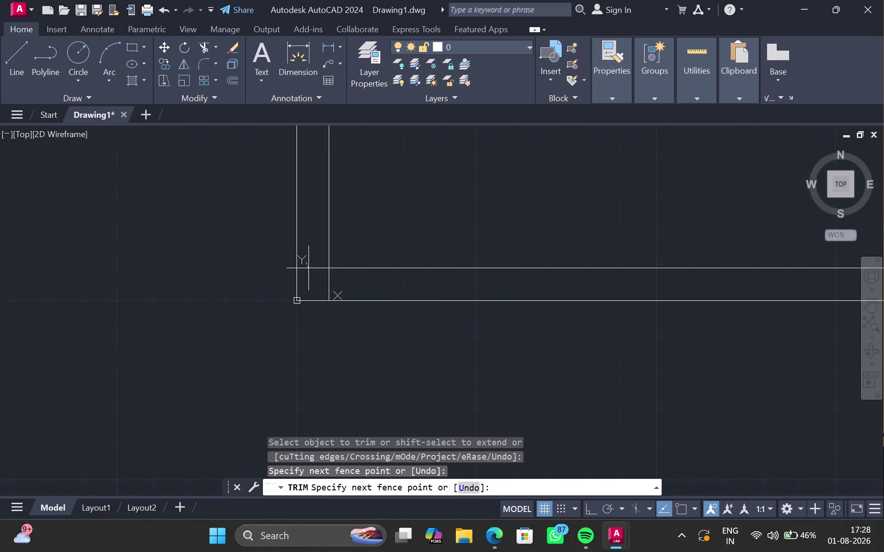
drag(311, 272, 343, 289)
scroll(down, 3)
middle_drag(509, 242, 392, 333)
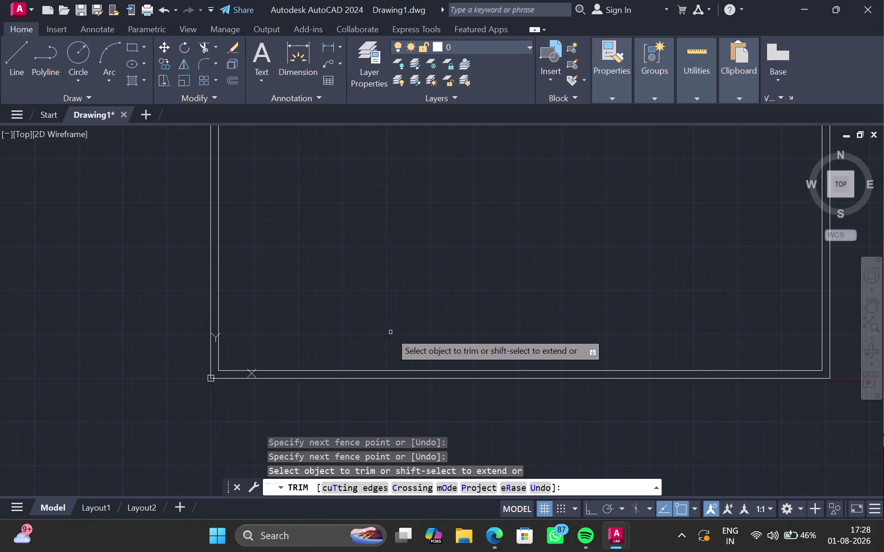
key(Escape)
scroll(down, 3)
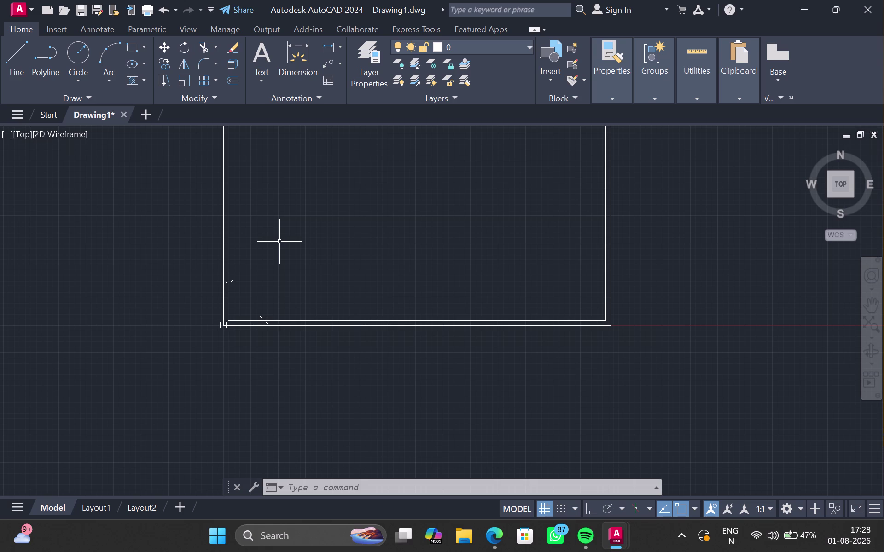
Offset the right inner wall line 3'6" to create an interior vertical line.
scroll(up, 3)
scroll(down, 3)
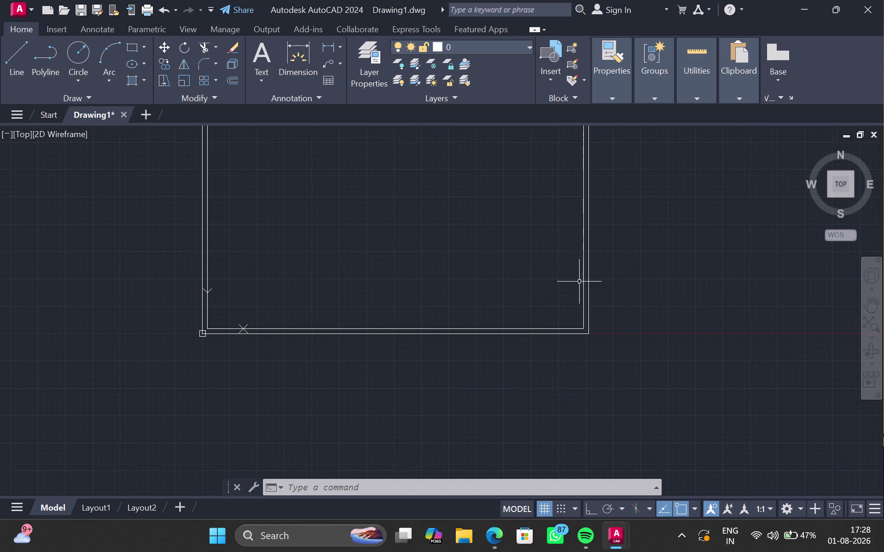
scroll(down, 3)
scroll(up, 3)
middle_drag(580, 281, 576, 324)
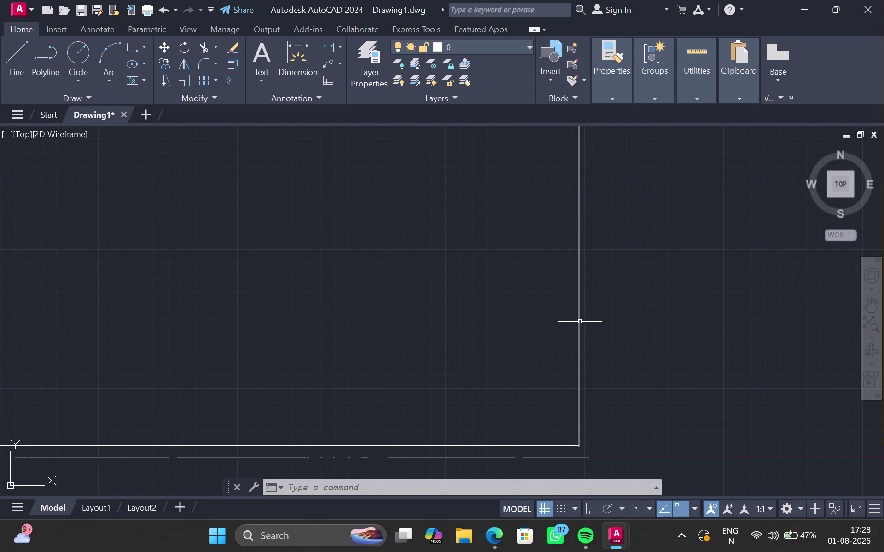
click(579, 321)
key(o)
key(Return)
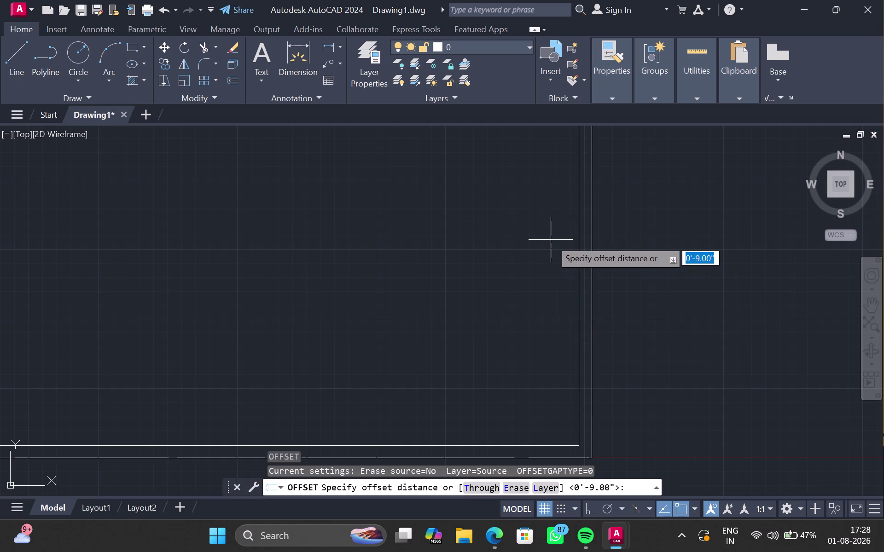
text(3')
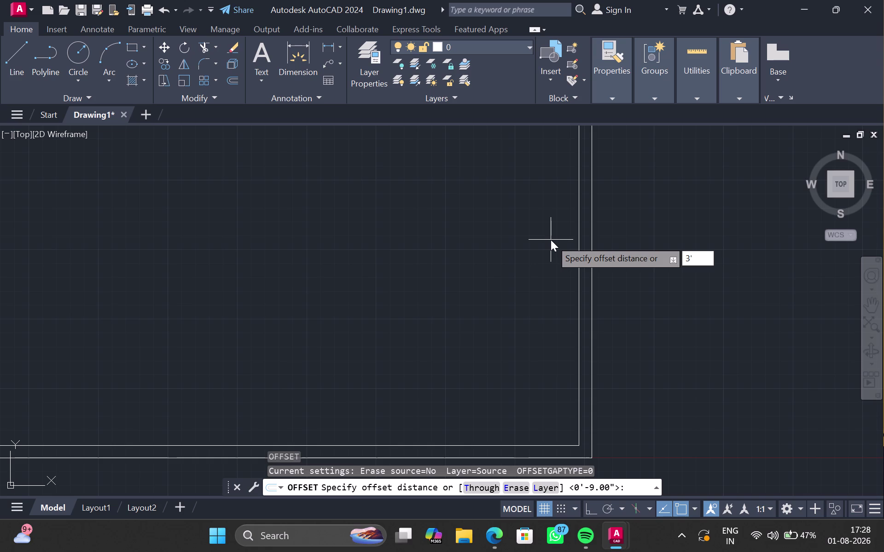
key(6)
key(shift+quotedbl)
key(Return)
click(504, 245)
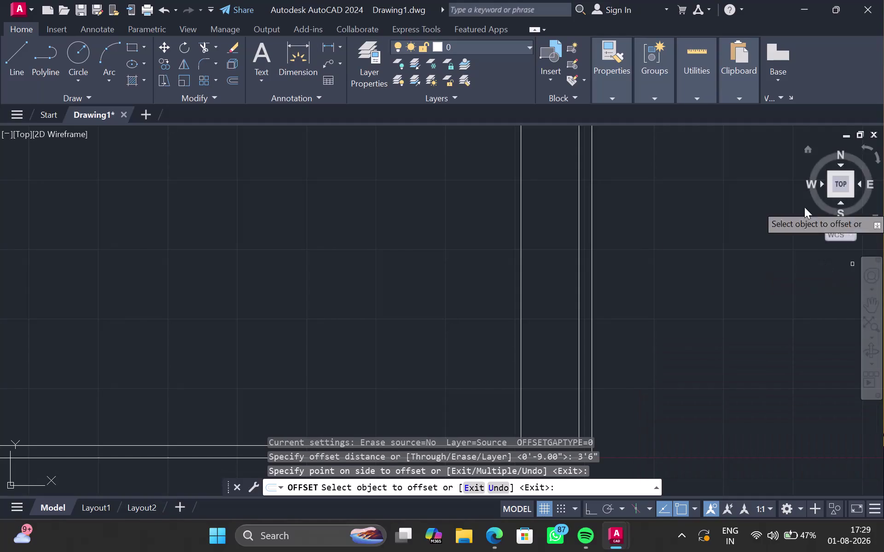
Offset the bottom inner wall line 10'1.5" upward and end the offset.
middle_drag(444, 250, 476, 14)
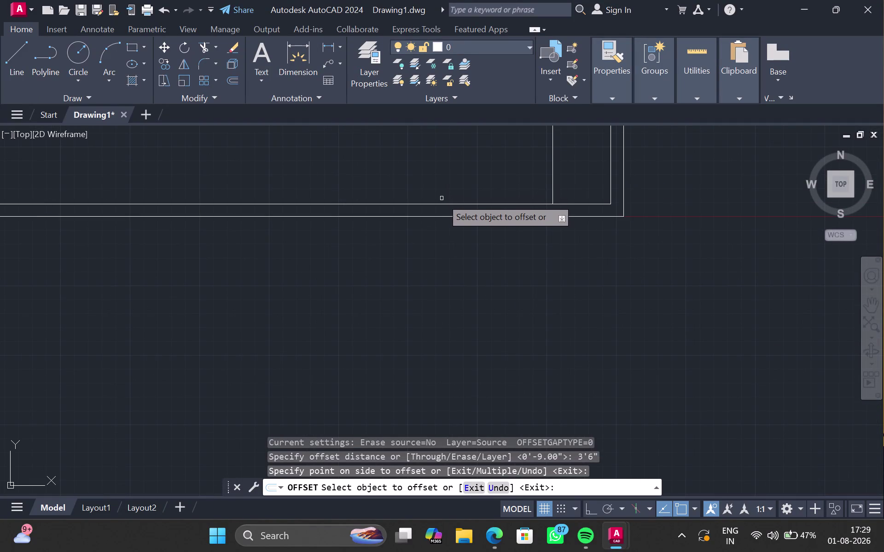
click(441, 204)
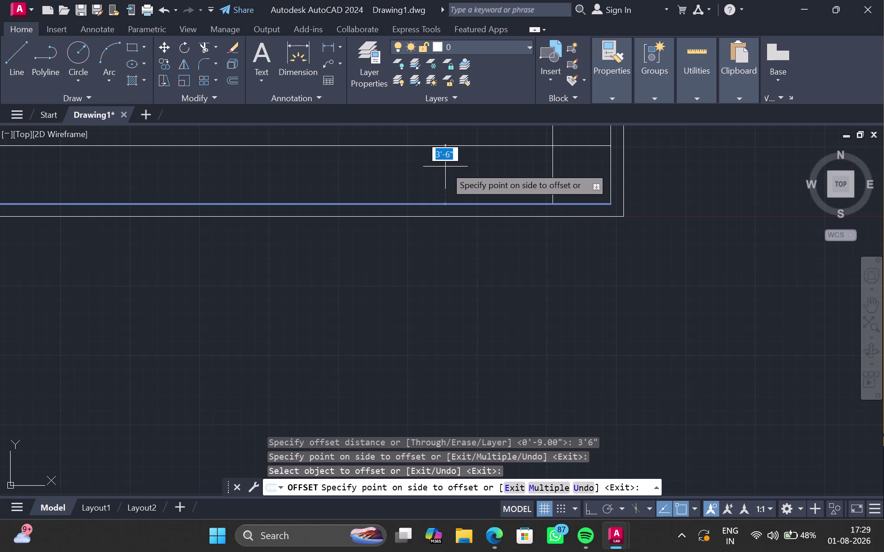
text(10)
key(apostrophe)
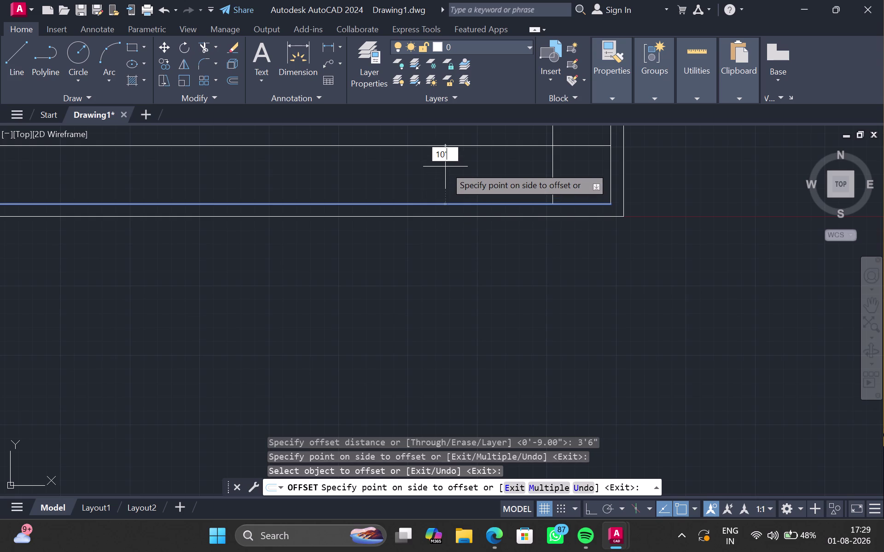
key(1)
key(period)
text(5")
key(Return)
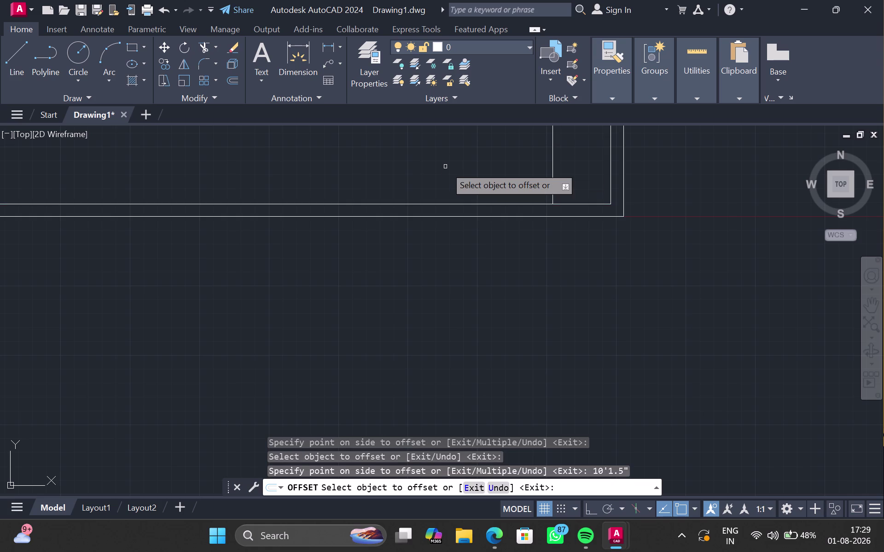
scroll(down, 3)
middle_drag(498, 168, 497, 196)
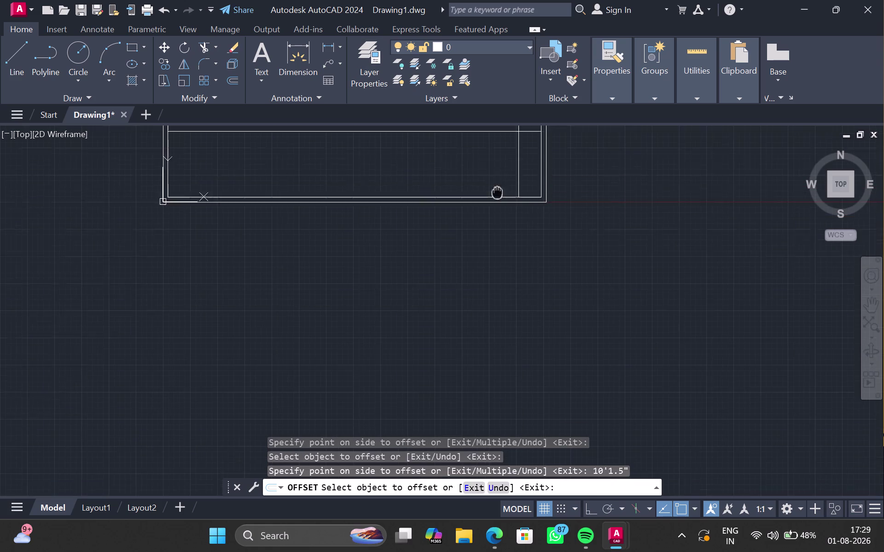
middle_drag(496, 196, 482, 223)
scroll(up, 3)
middle_drag(484, 169, 457, 185)
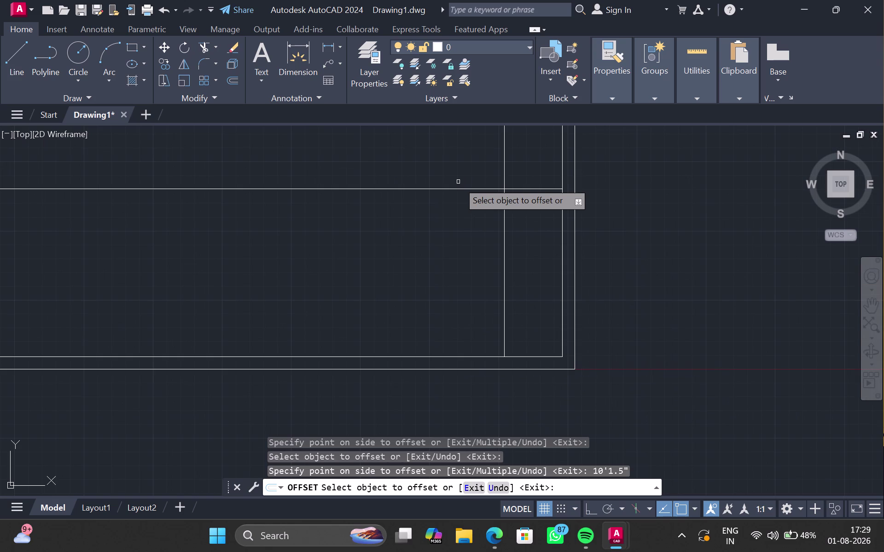
key(Escape)
Cancel a stray TR entry and view the bottom-right interior corner.
scroll(up, 3)
middle_drag(476, 184, 450, 201)
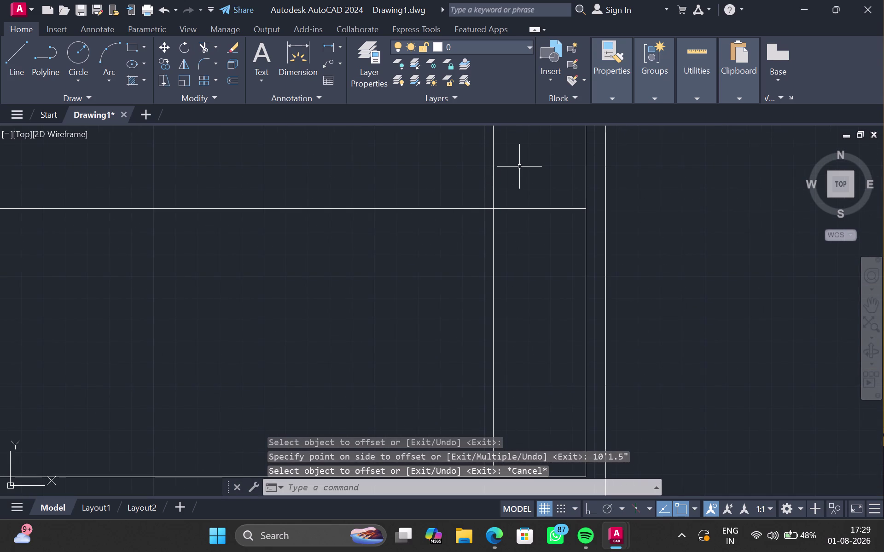
key(t)
key(r)
key(Escape)
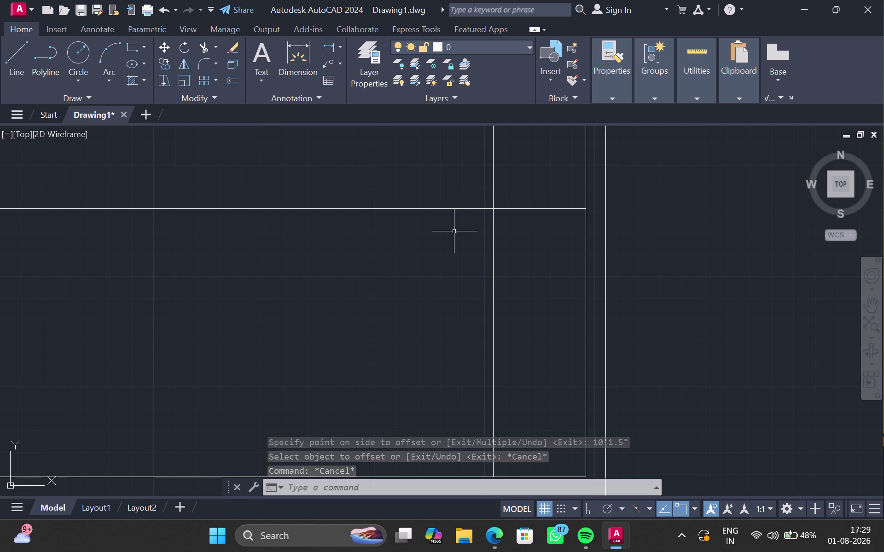
middle_drag(417, 261, 525, 166)
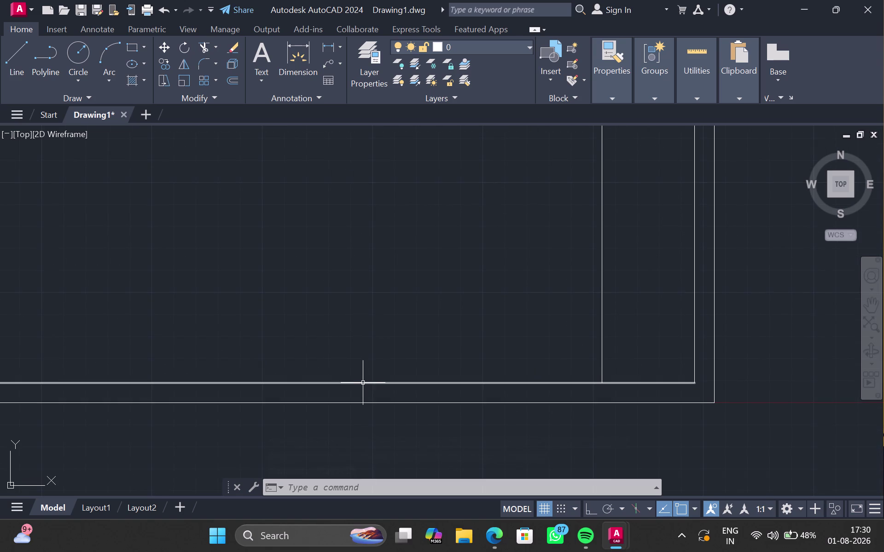
Start an offset with a 6'1.5" distance.
click(363, 383)
key(o)
key(Return)
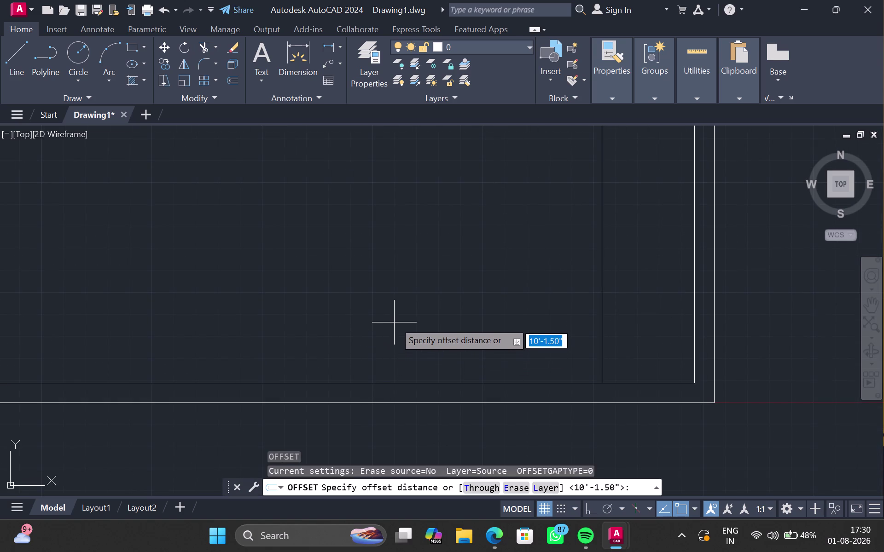
text(6)
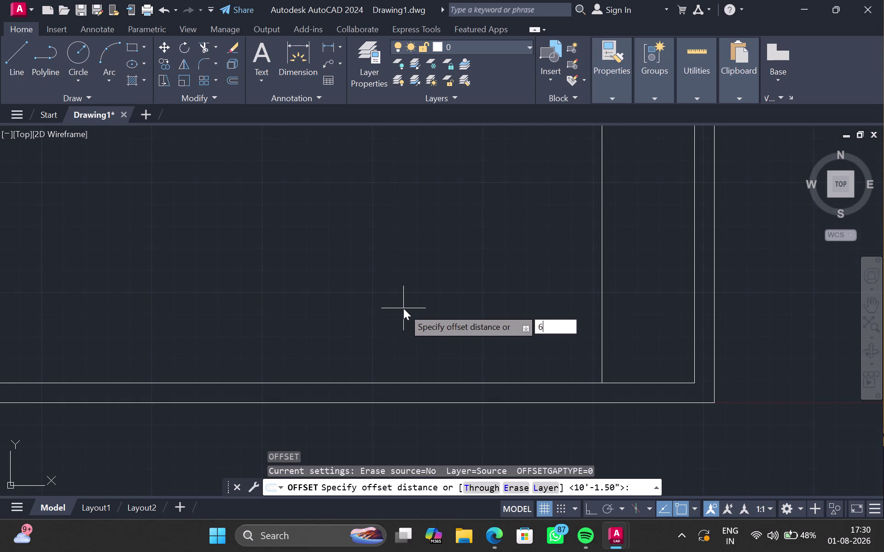
text(')
key(1)
text(.5")
key(Return)
Copy the interior horizontal line 6'1.5" above itself and end the offset.
drag(277, 202, 281, 203)
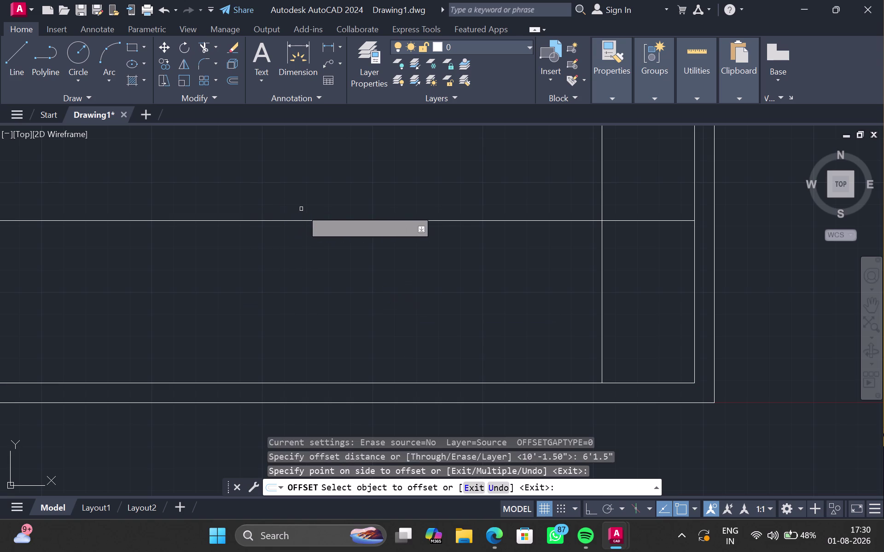
scroll(down, 3)
middle_drag(317, 225, 316, 230)
scroll(up, 3)
middle_drag(395, 219, 387, 219)
key(Escape)
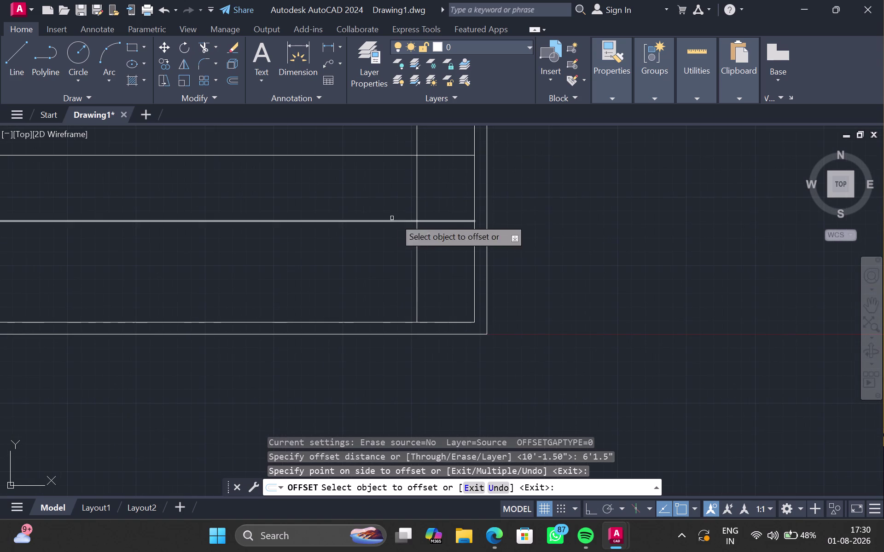
key(Escape)
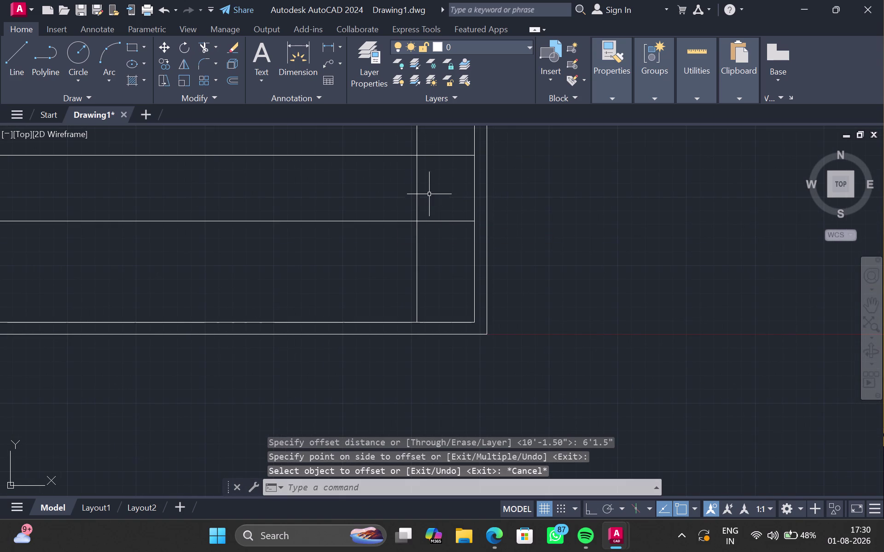
Place two linear check dimensions between the interior lines, the first reading 4'.
key(d)
text(li)
key(Return)
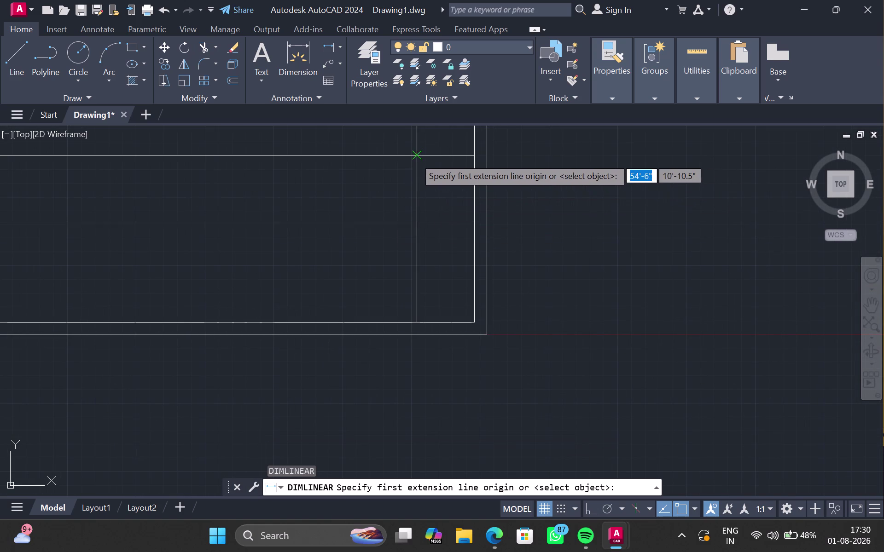
click(415, 157)
click(418, 223)
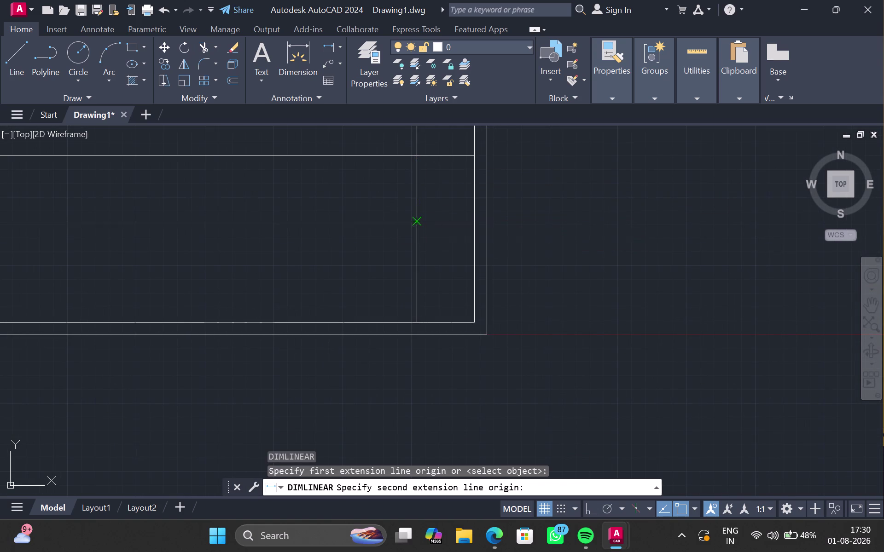
click(439, 212)
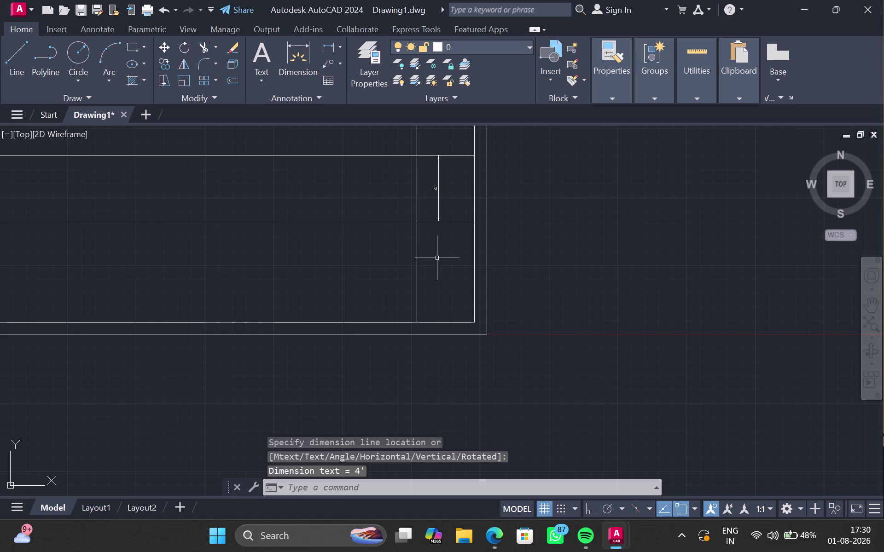
key(Return)
click(415, 220)
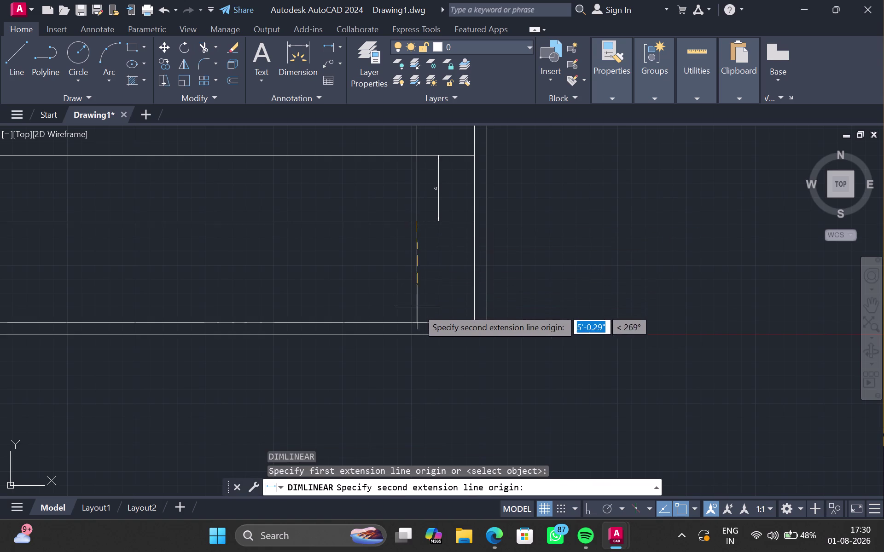
click(415, 320)
click(437, 303)
key(Return)
Start a third linear measurement across the wall gap, then cancel it.
scroll(up, 3)
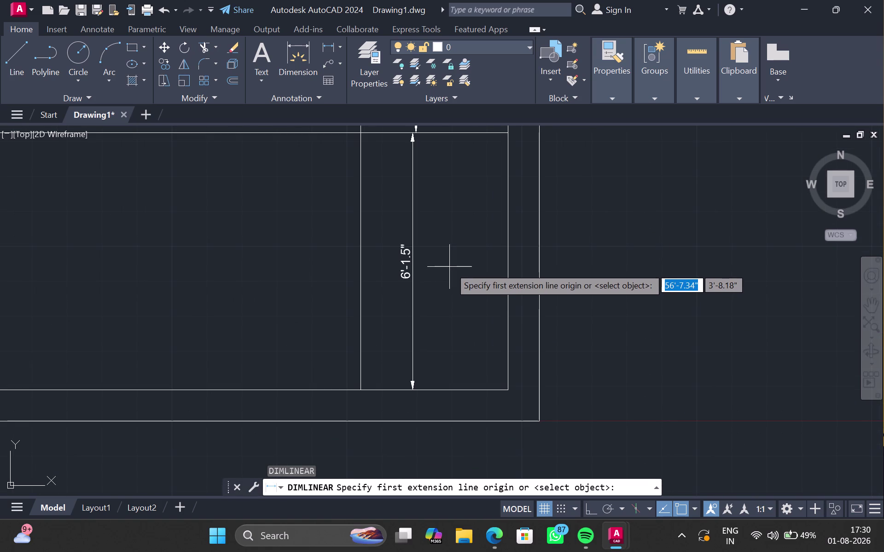
scroll(down, 3)
middle_drag(444, 237, 443, 271)
click(424, 182)
key(Delete)
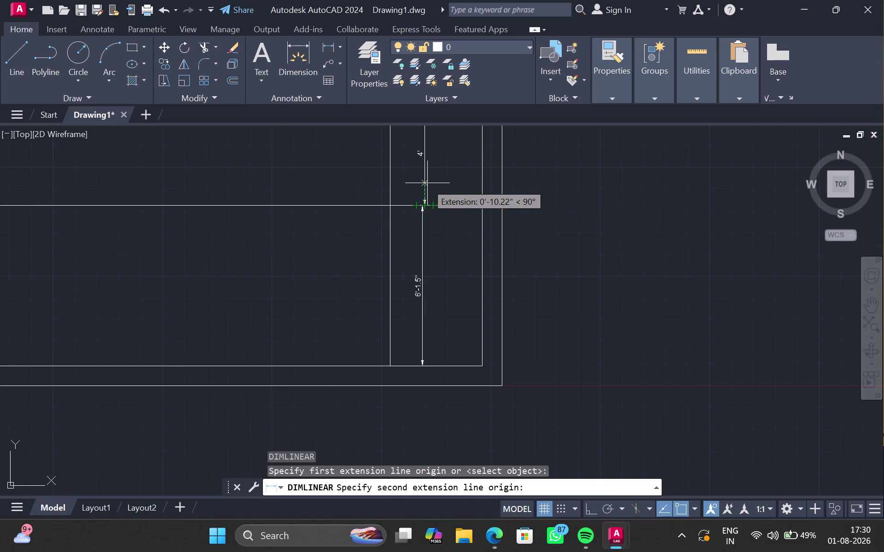
click(423, 229)
key(Delete)
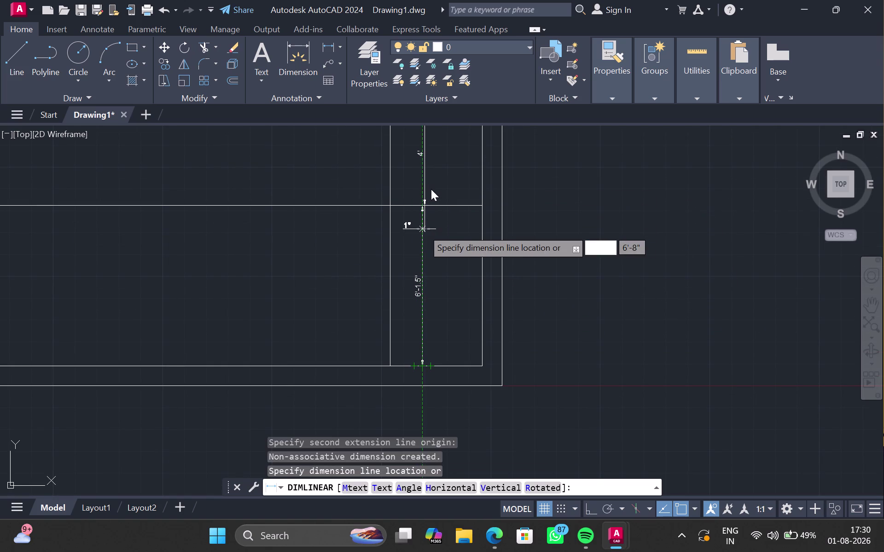
key(Escape)
key(Escape)
Delete the stray dimension and the 6'-1.5" dimension.
click(426, 187)
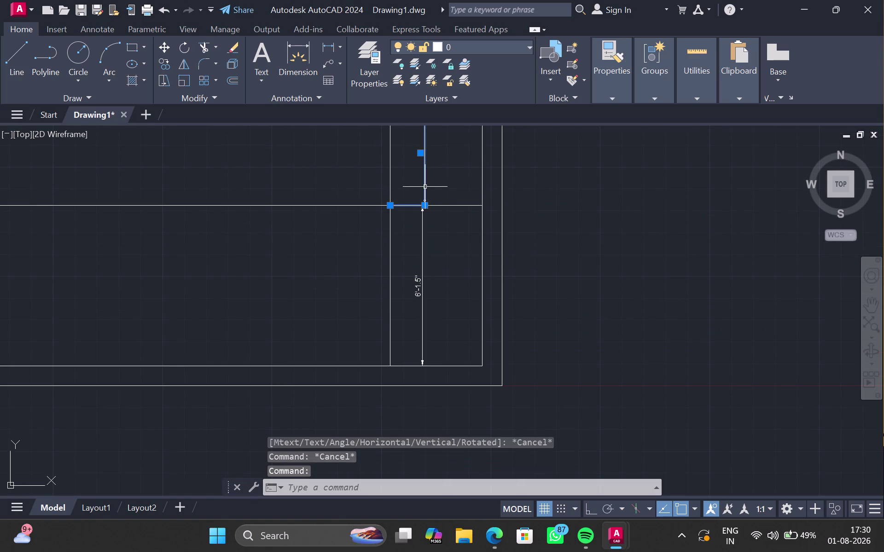
key(Delete)
click(423, 227)
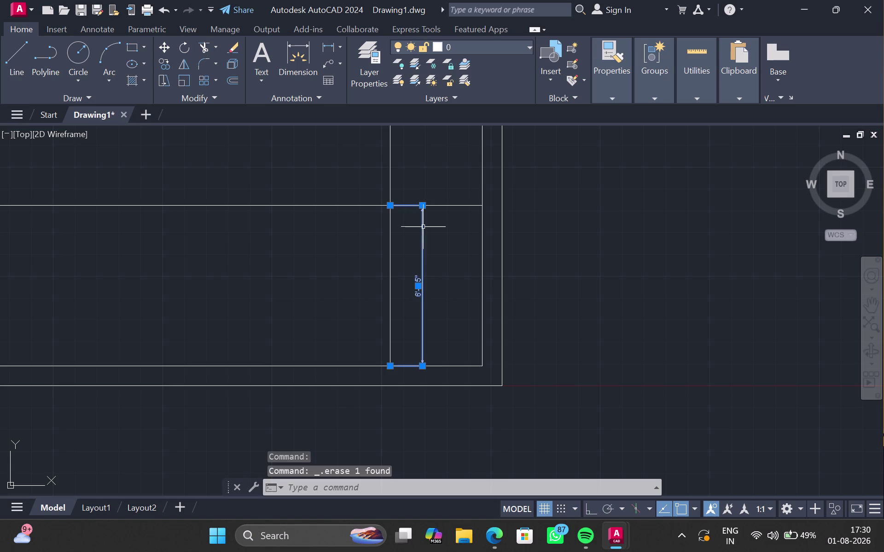
key(Delete)
scroll(down, 3)
Zoom in on where the upper interior line meets the vertical wall.
middle_drag(431, 206, 427, 224)
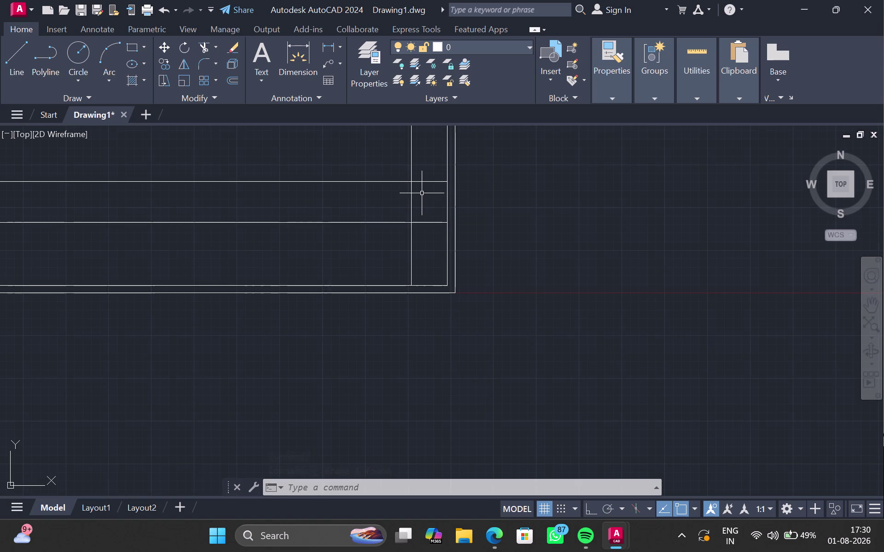
scroll(down, 3)
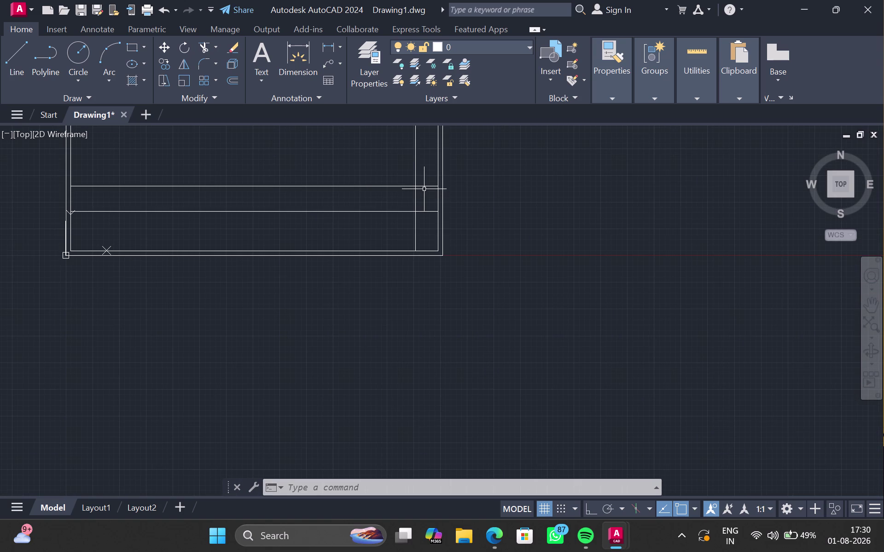
click(426, 187)
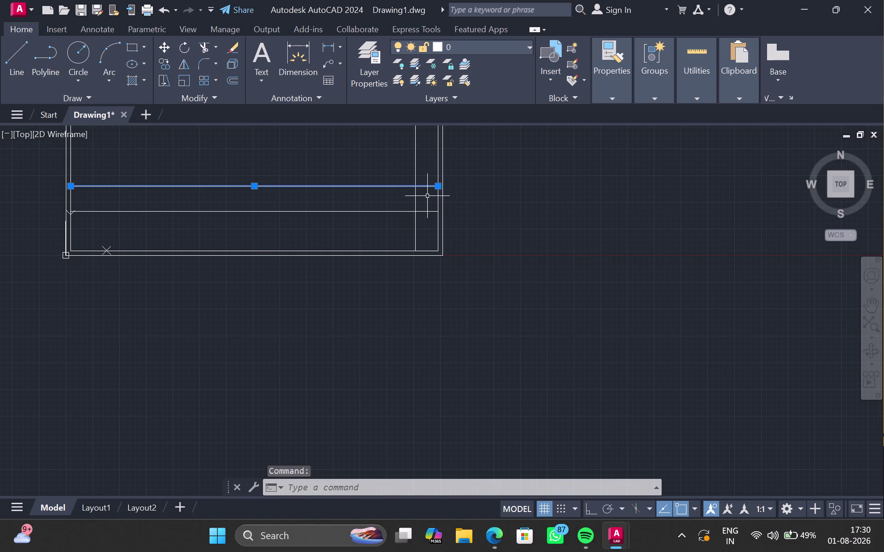
key(Escape)
scroll(up, 3)
middle_drag(413, 192, 412, 193)
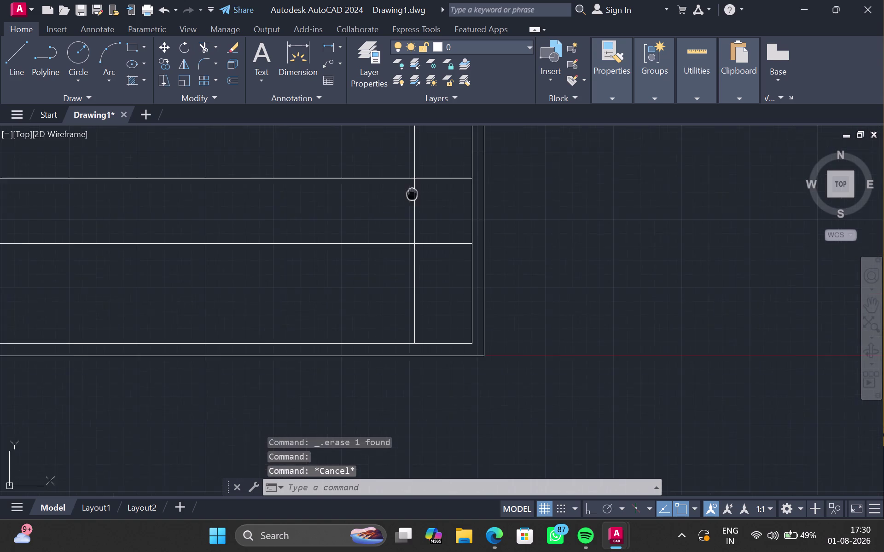
middle_drag(411, 193, 410, 198)
Trim the upper line's end past the vertical wall and fence-trim away the lower line.
key(t)
key(r)
key(BackSpace)
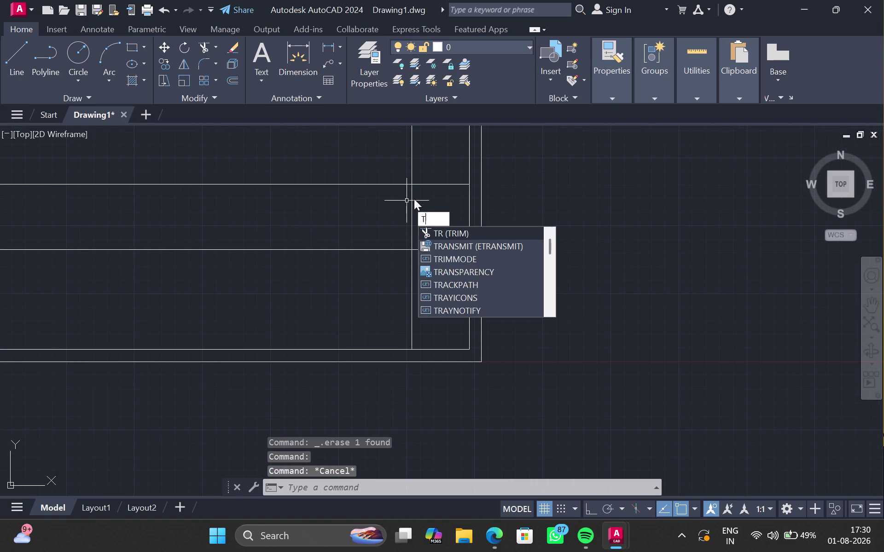
key(r)
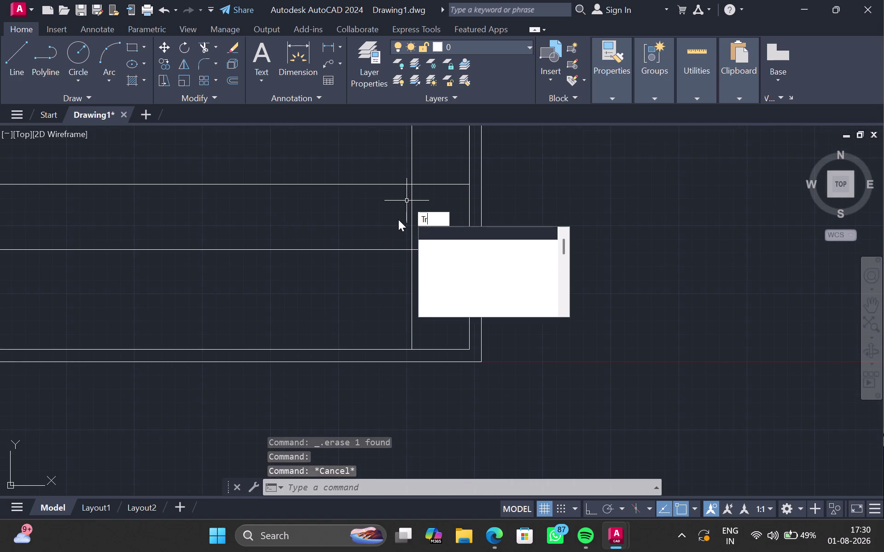
key(Return)
click(433, 184)
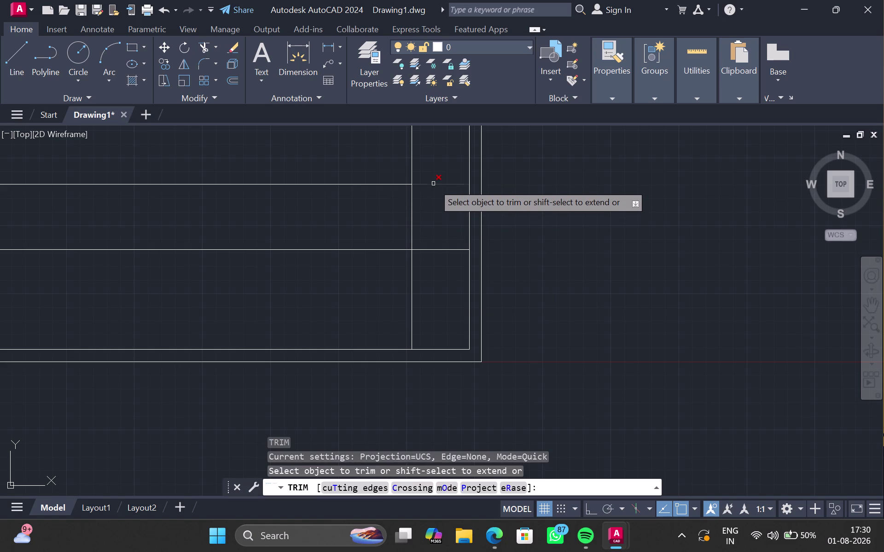
click(433, 246)
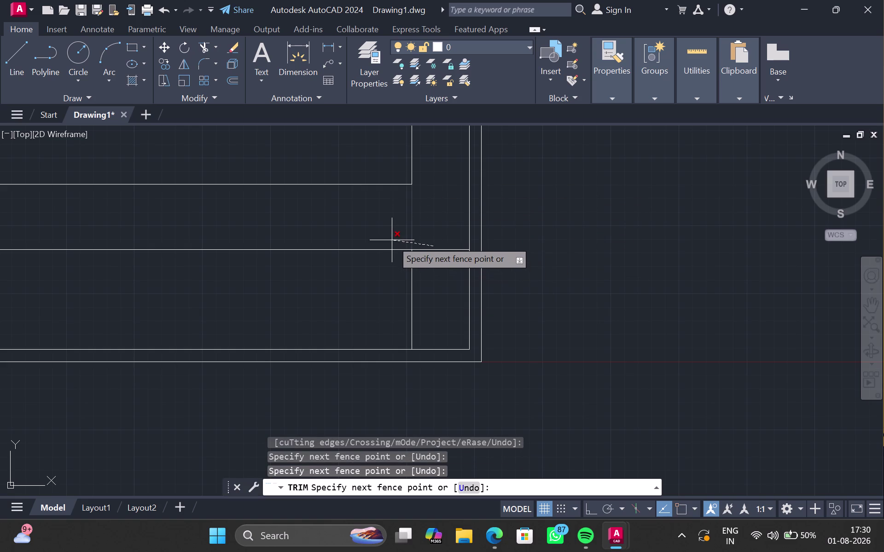
click(435, 254)
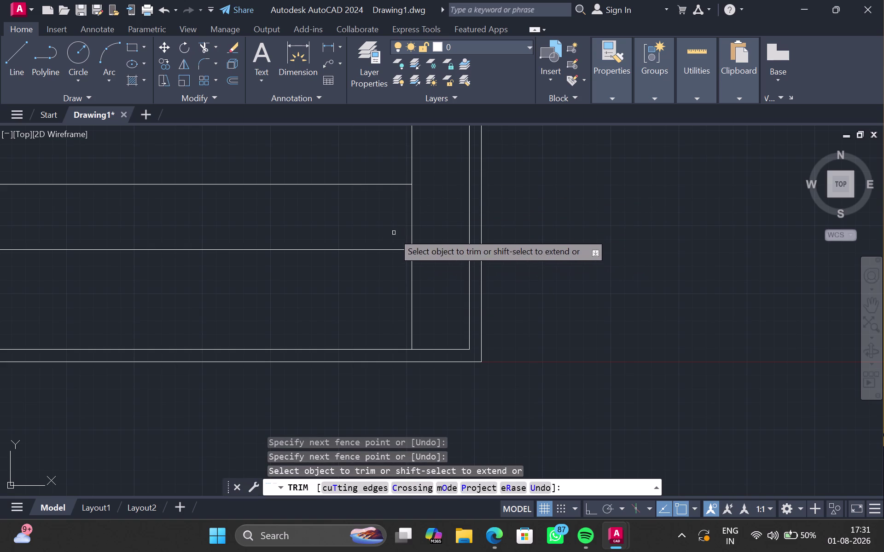
drag(391, 236, 381, 253)
key(Escape)
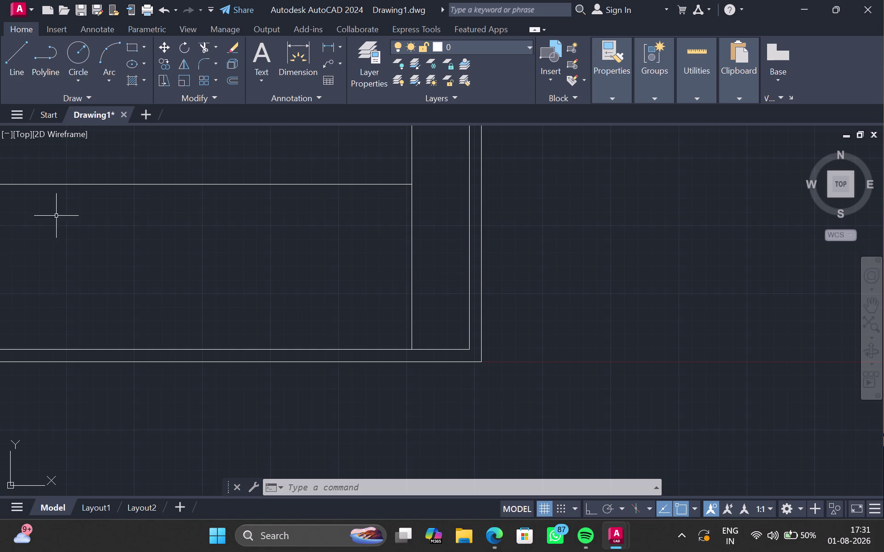
scroll(down, 3)
middle_drag(327, 329, 340, 366)
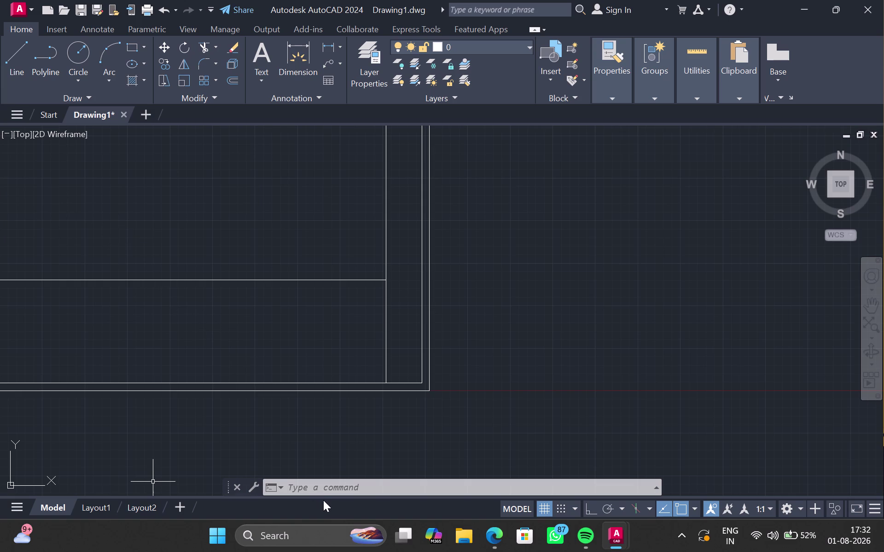
drag(23, 276, 84, 270)
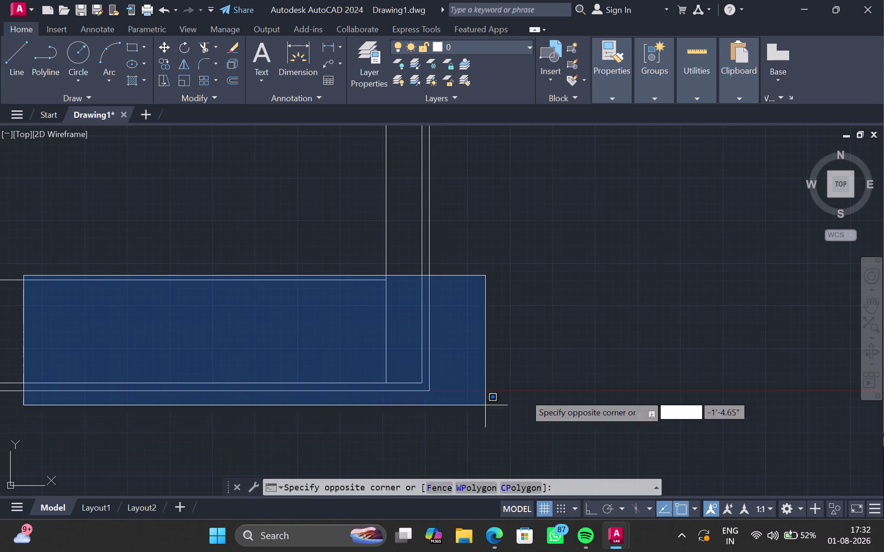
key(Escape)
scroll(down, 3)
middle_drag(360, 260, 373, 274)
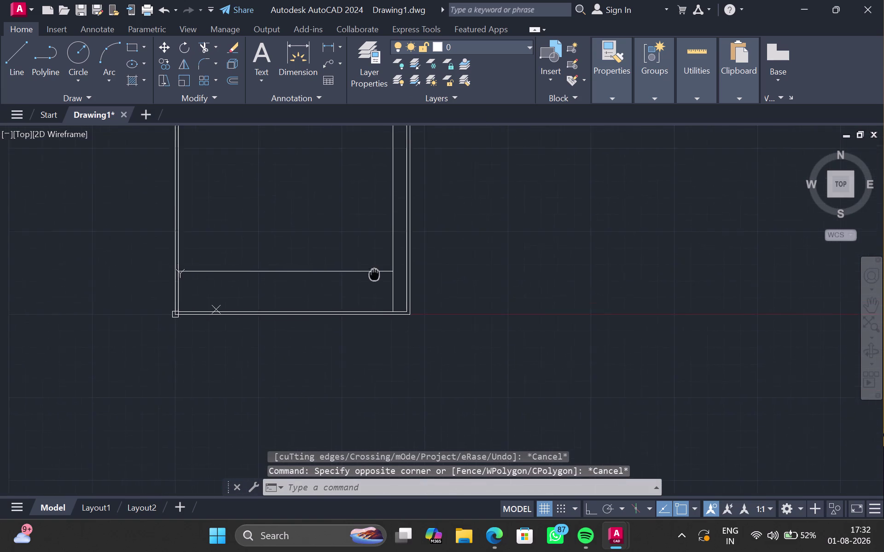
middle_drag(373, 274, 390, 290)
scroll(up, 3)
middle_click(375, 276)
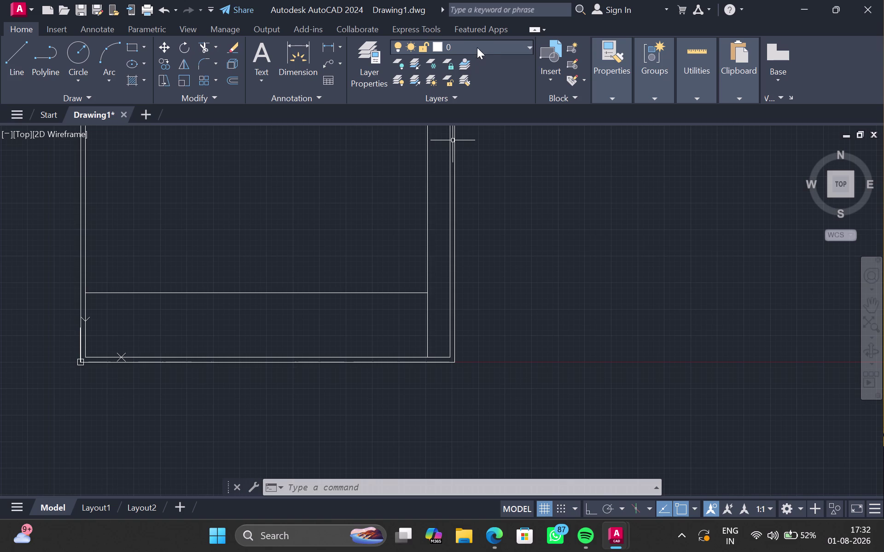
scroll(up, 3)
scroll(down, 3)
scroll(down, 3)
scroll(up, 3)
scroll(up, 3)
scroll(up, 3)
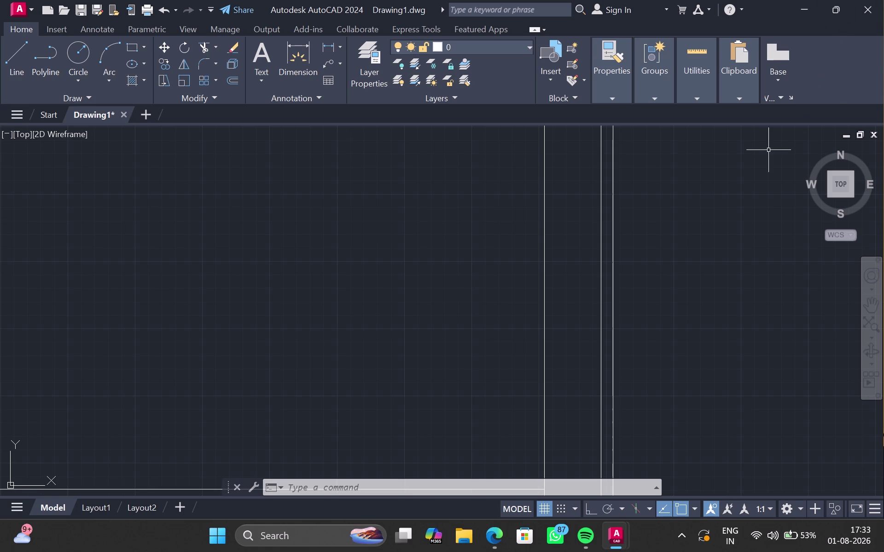
scroll(down, 3)
middle_drag(630, 171, 561, 273)
scroll(down, 3)
middle_drag(552, 254, 549, 249)
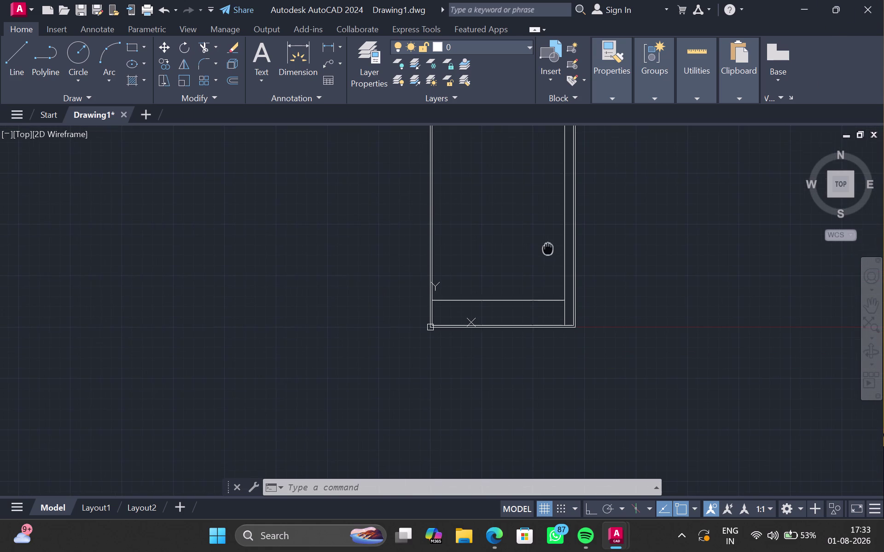
middle_drag(550, 249, 546, 246)
scroll(up, 3)
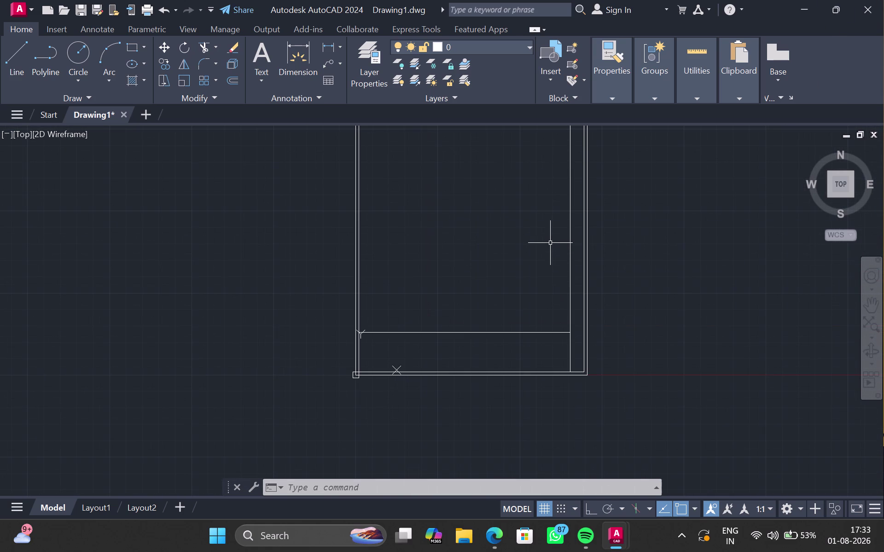
middle_drag(550, 244, 521, 267)
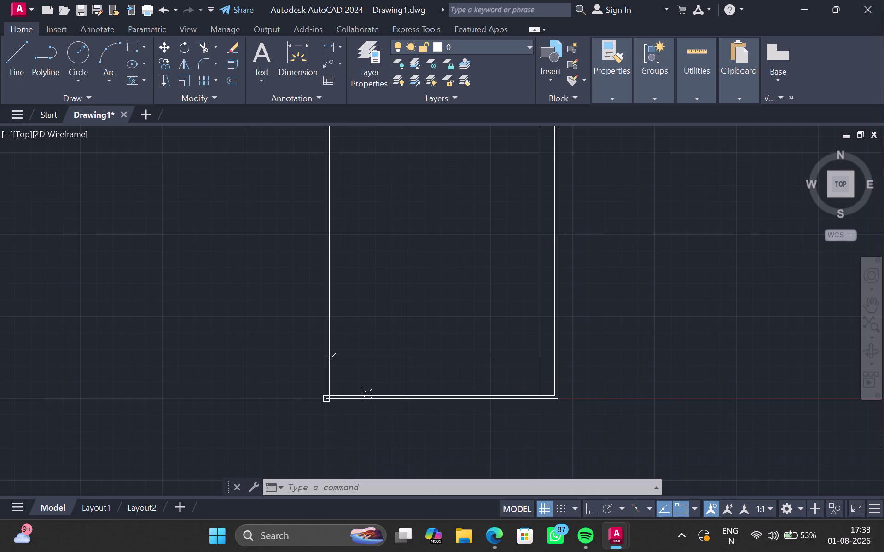